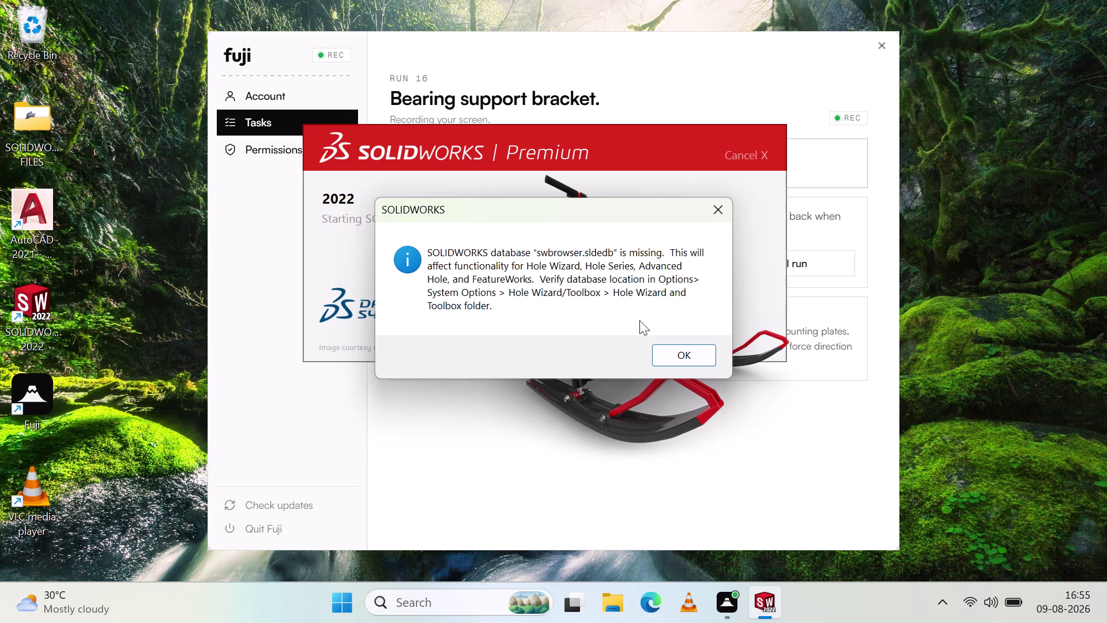
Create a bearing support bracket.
Dismiss the missing database warning and try clearing all recent documents.
click(680, 351)
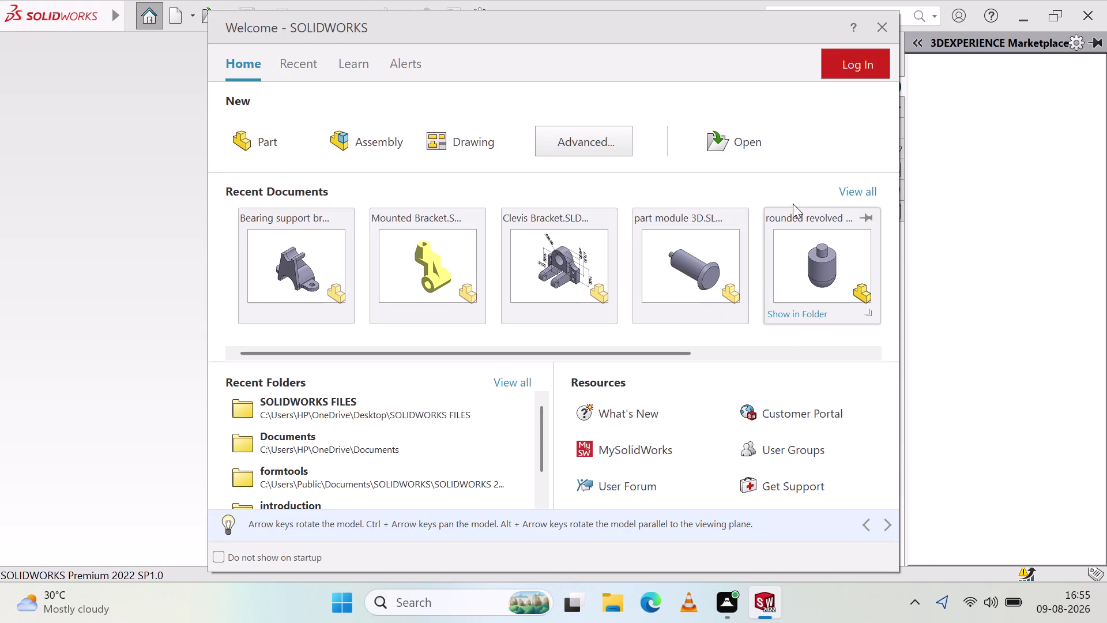
click(837, 191)
click(848, 188)
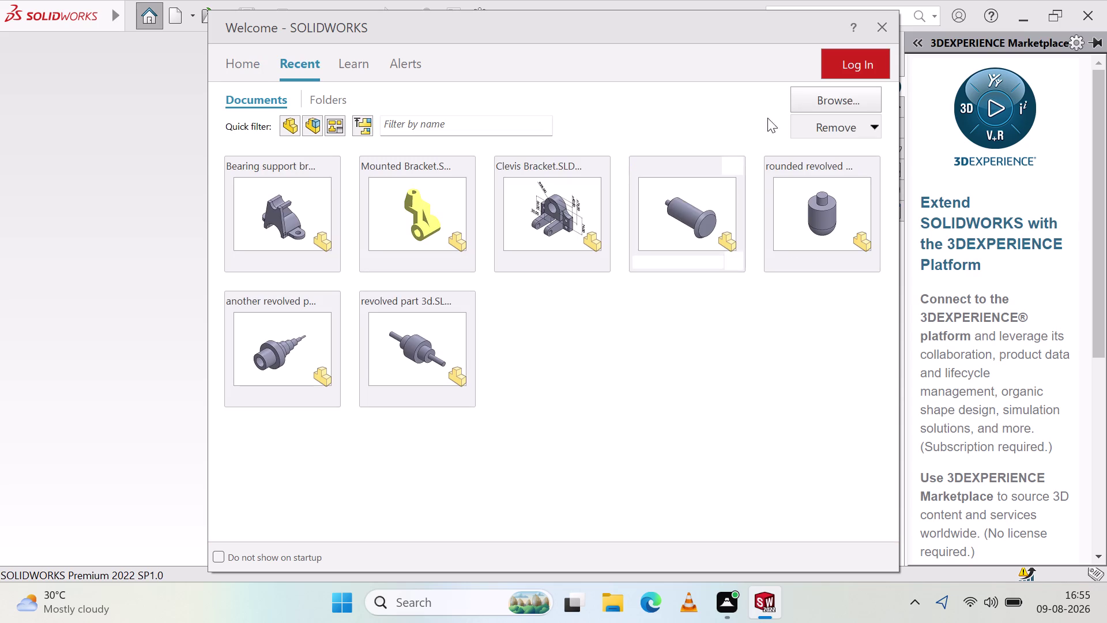
click(833, 127)
click(862, 170)
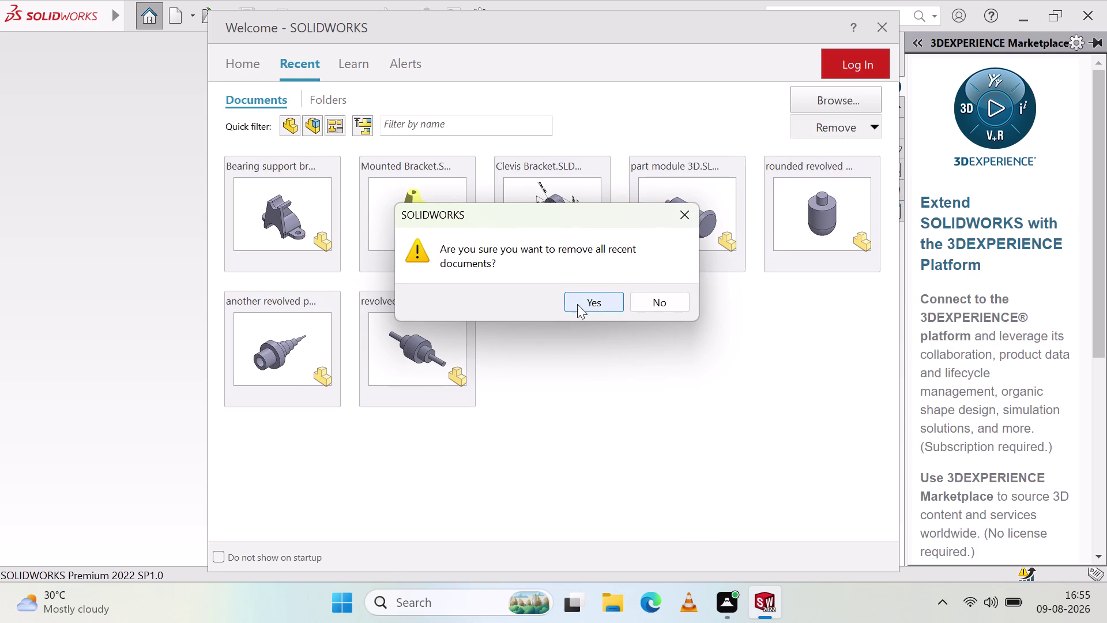
click(683, 216)
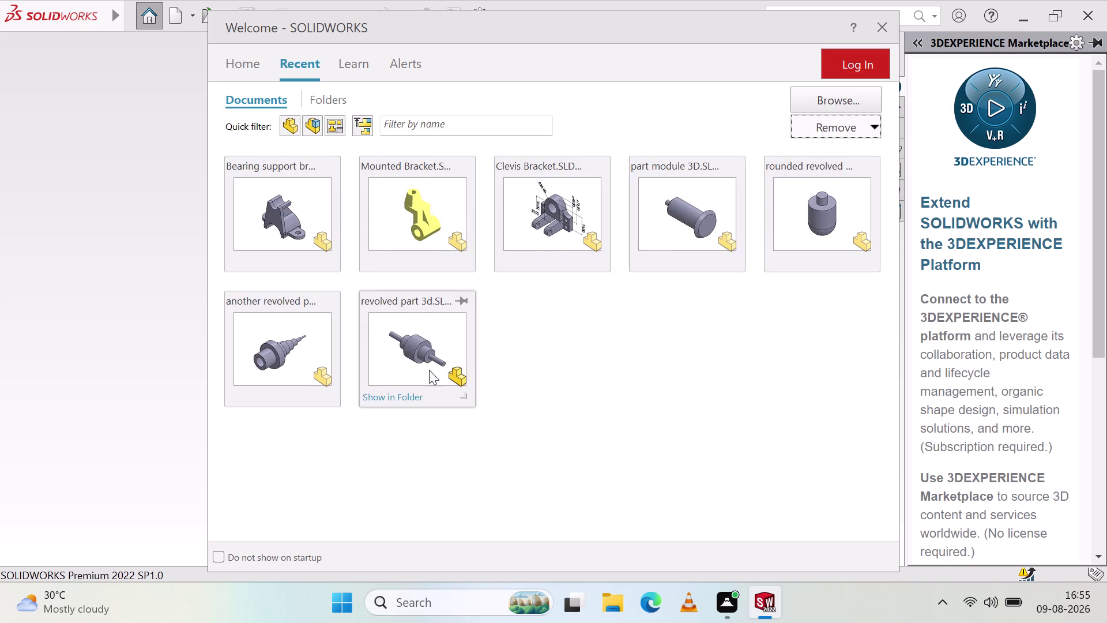
Remove 'Bearing support bracket' from recent documents and close the Welcome window.
right_click(285, 244)
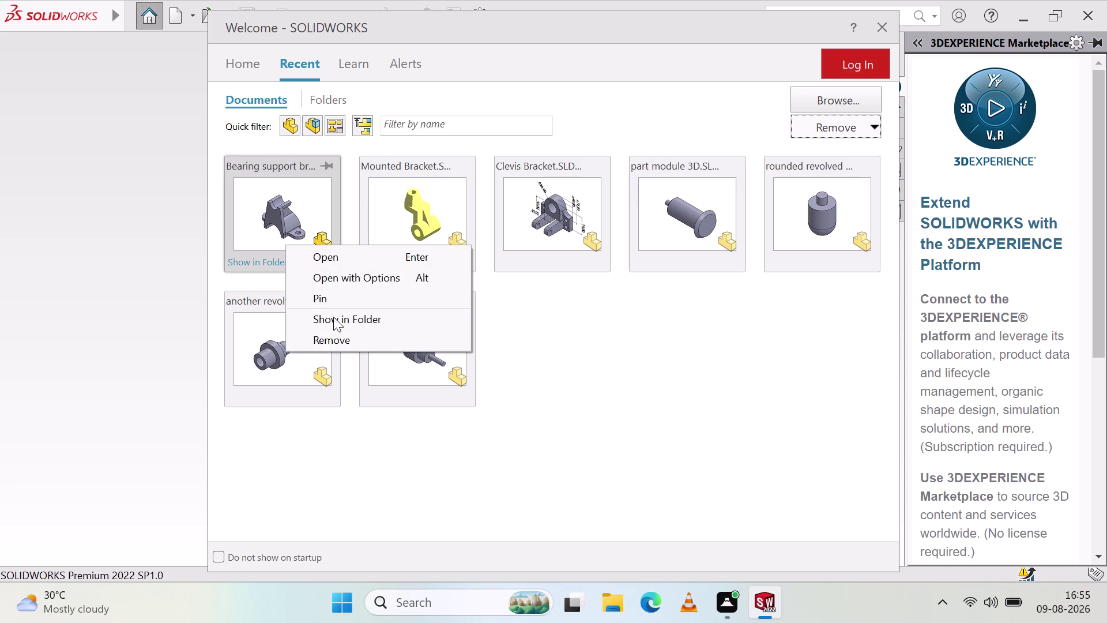
click(343, 336)
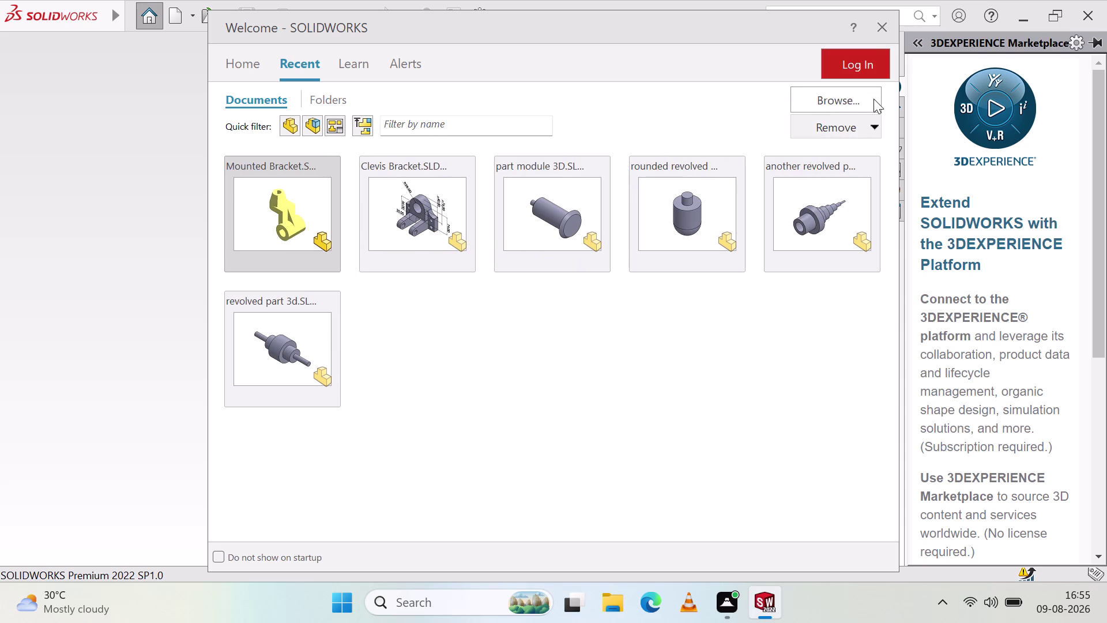
click(883, 24)
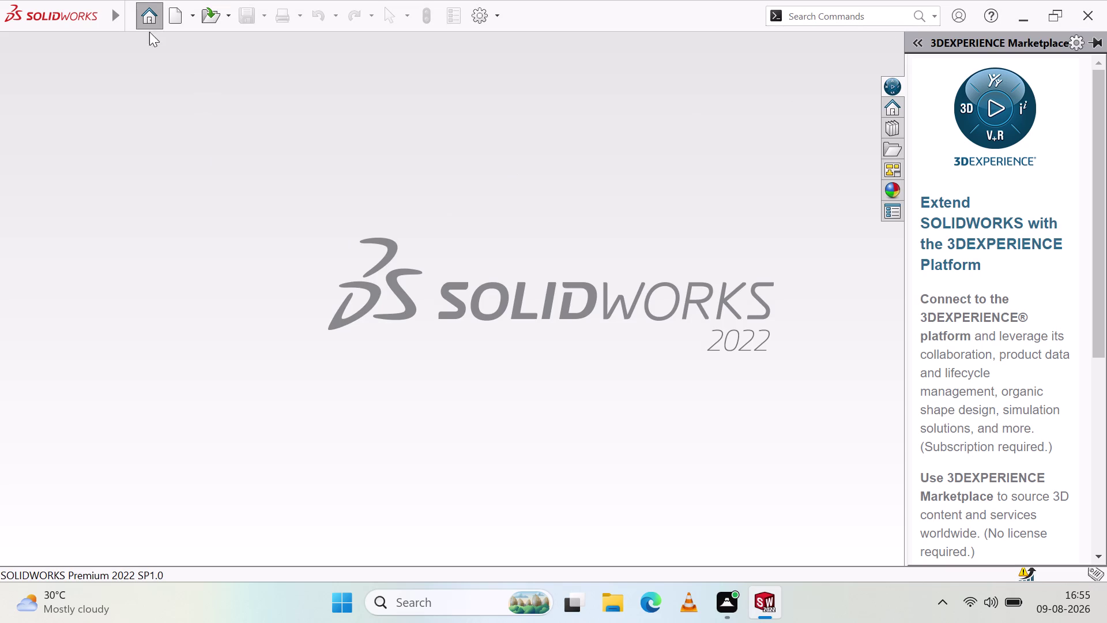
Create a new part document and view it from the front.
click(153, 22)
click(257, 151)
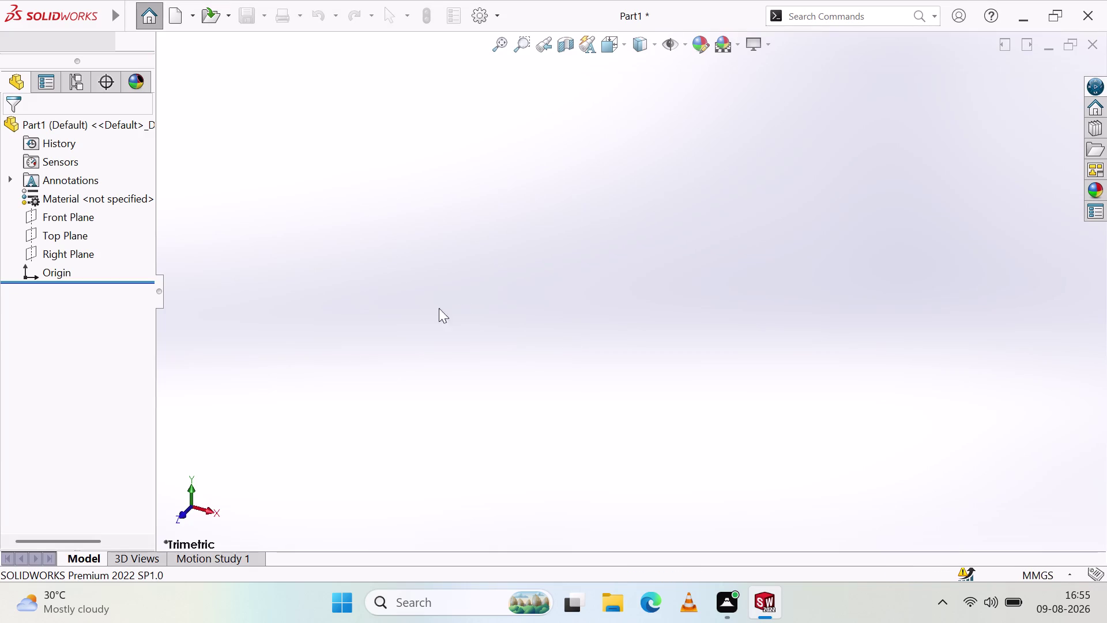
click(349, 346)
click(209, 509)
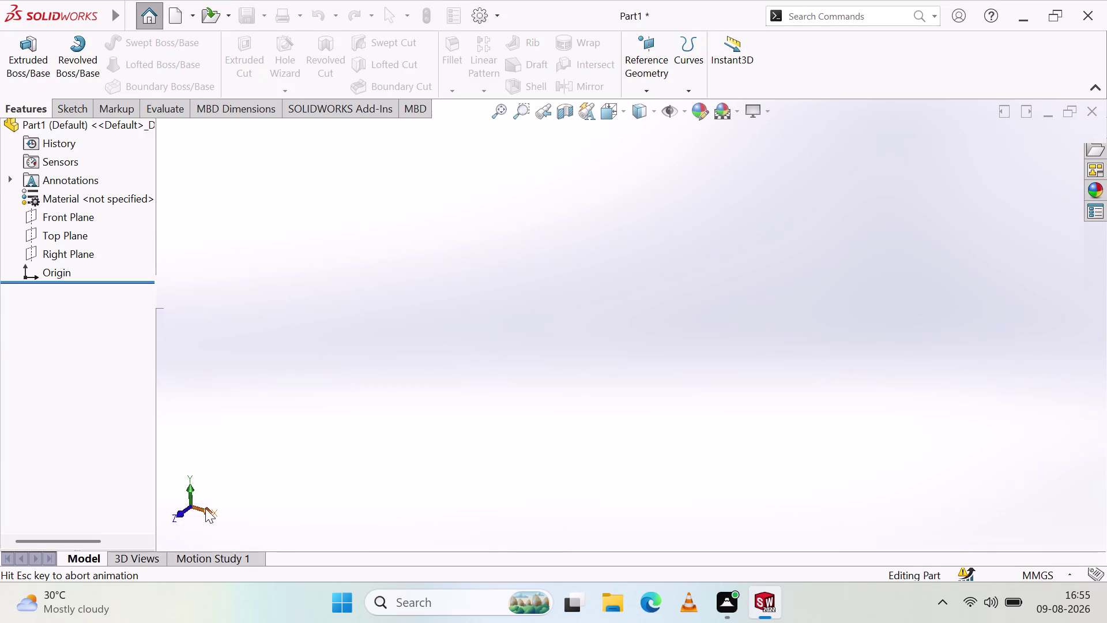
click(177, 507)
double_click(525, 306)
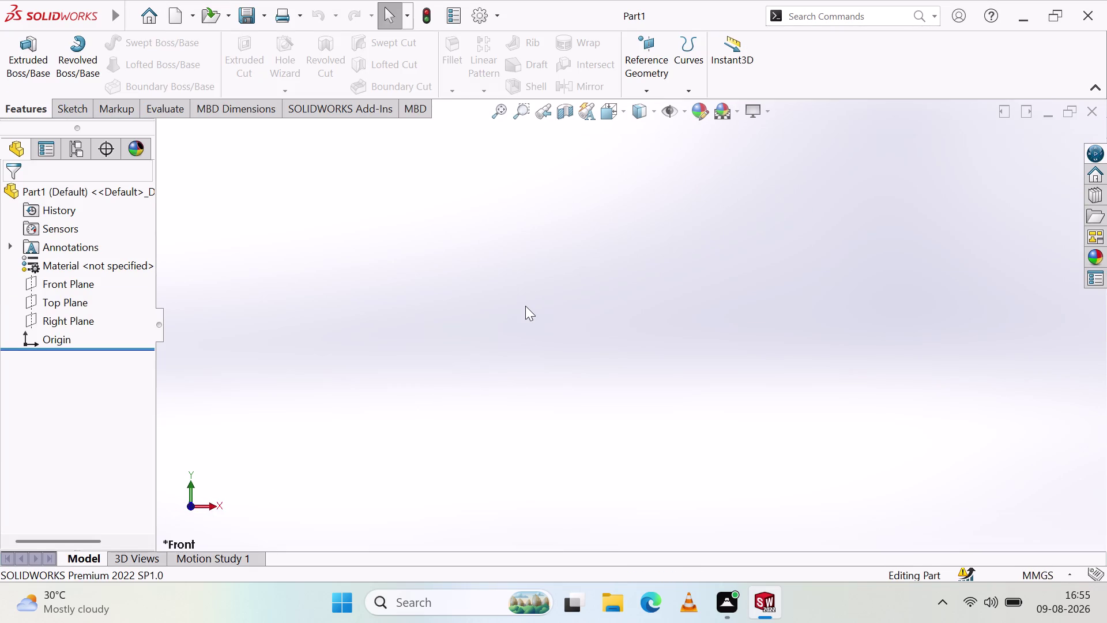
Start a sketch on the Front Plane.
click(54, 102)
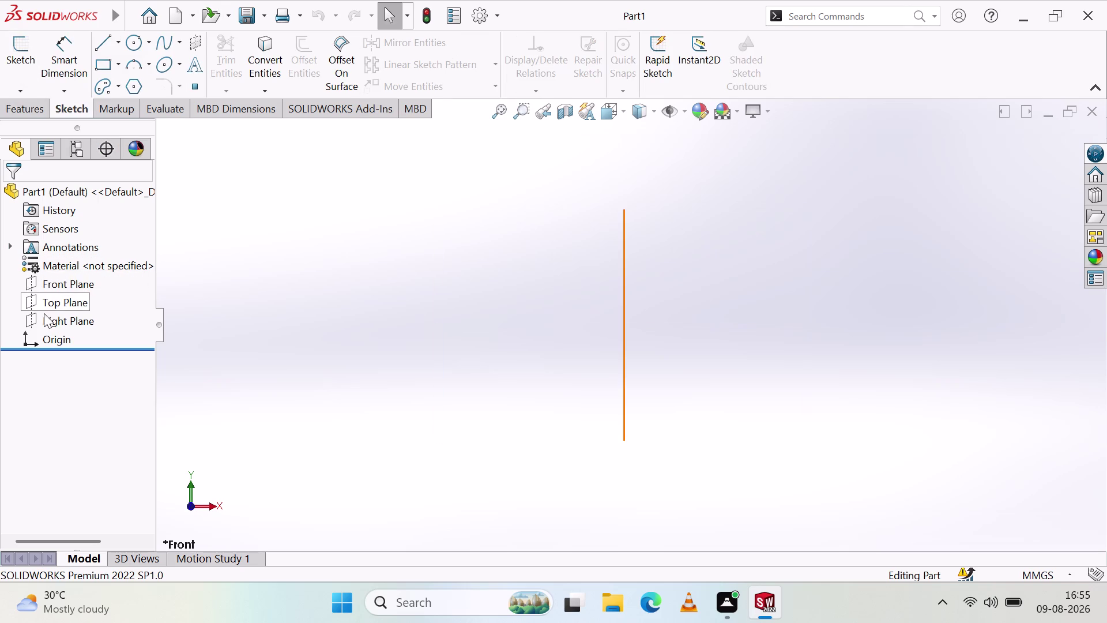
click(56, 285)
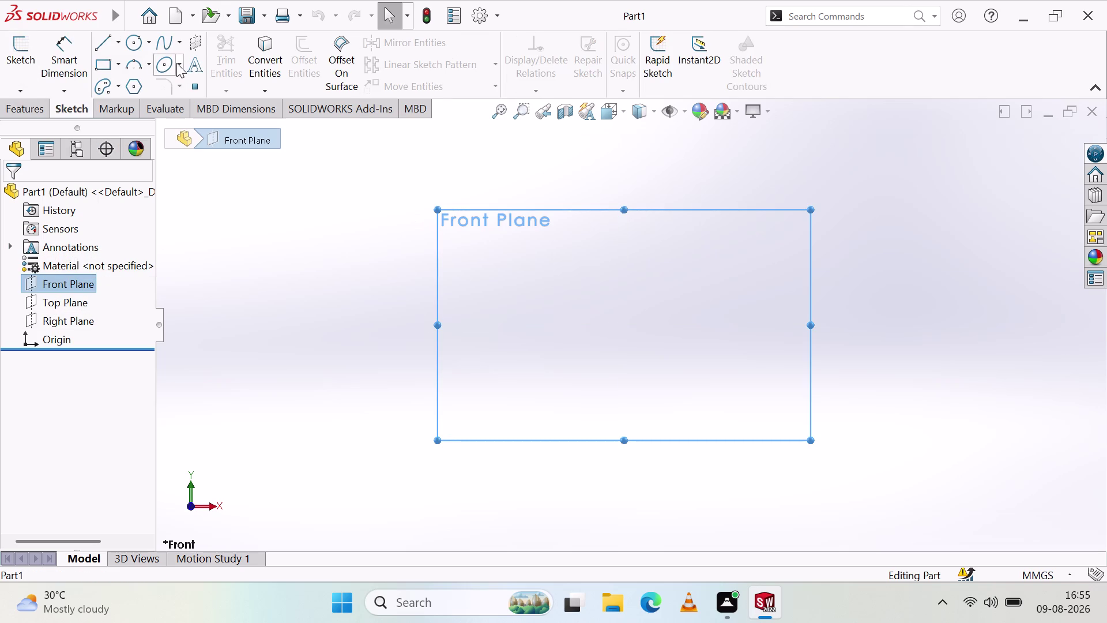
click(10, 63)
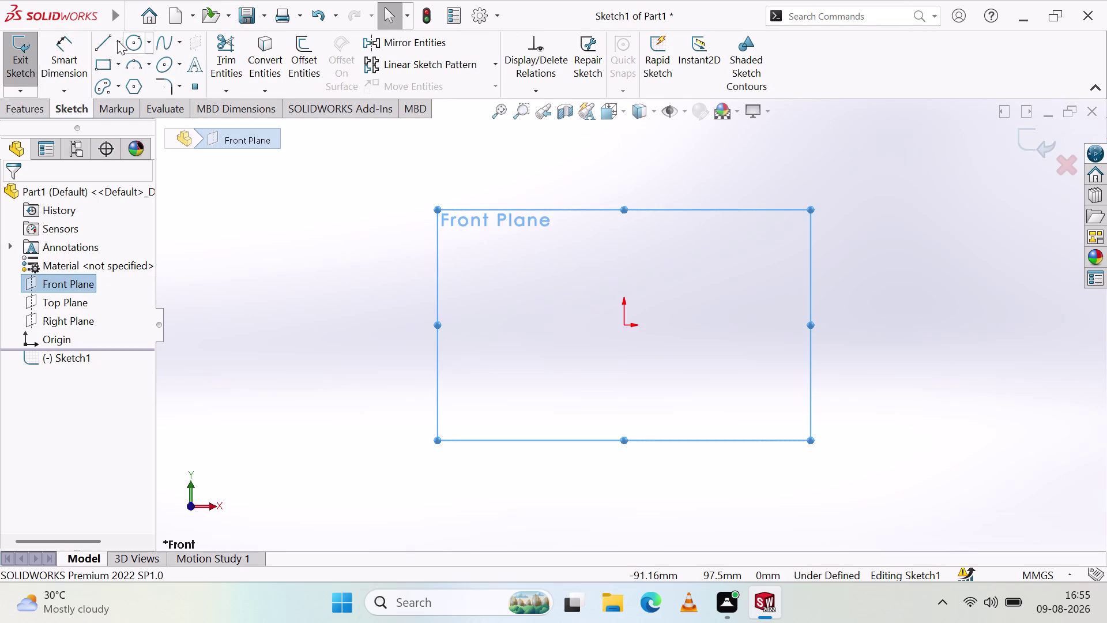
Draw a vertical centerline through the origin.
click(115, 43)
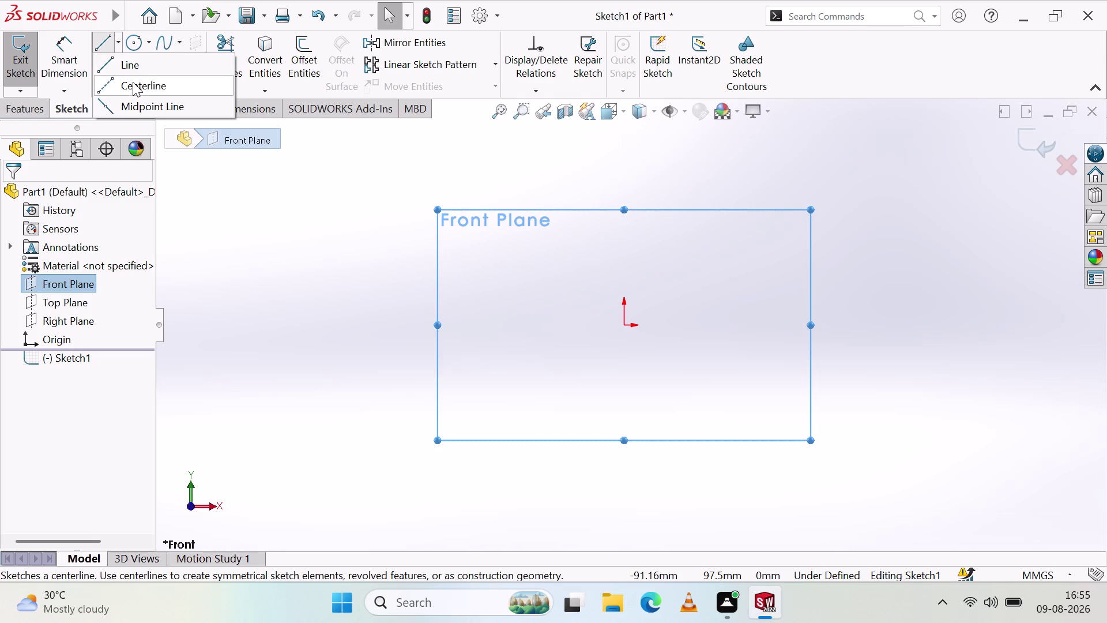
click(142, 82)
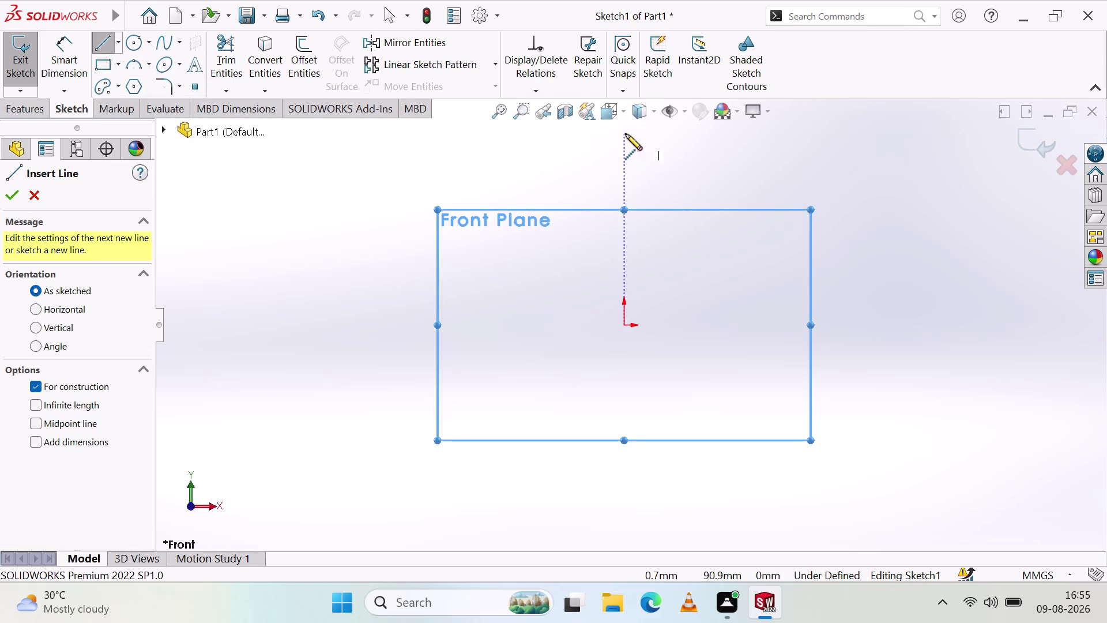
click(623, 131)
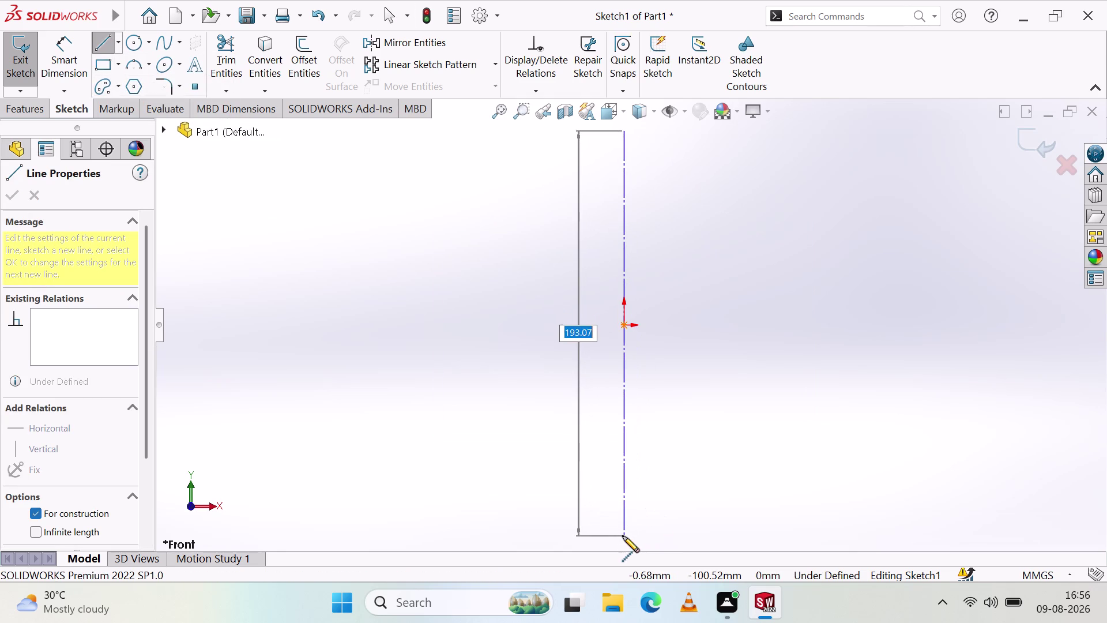
click(622, 536)
key(Escape)
click(472, 352)
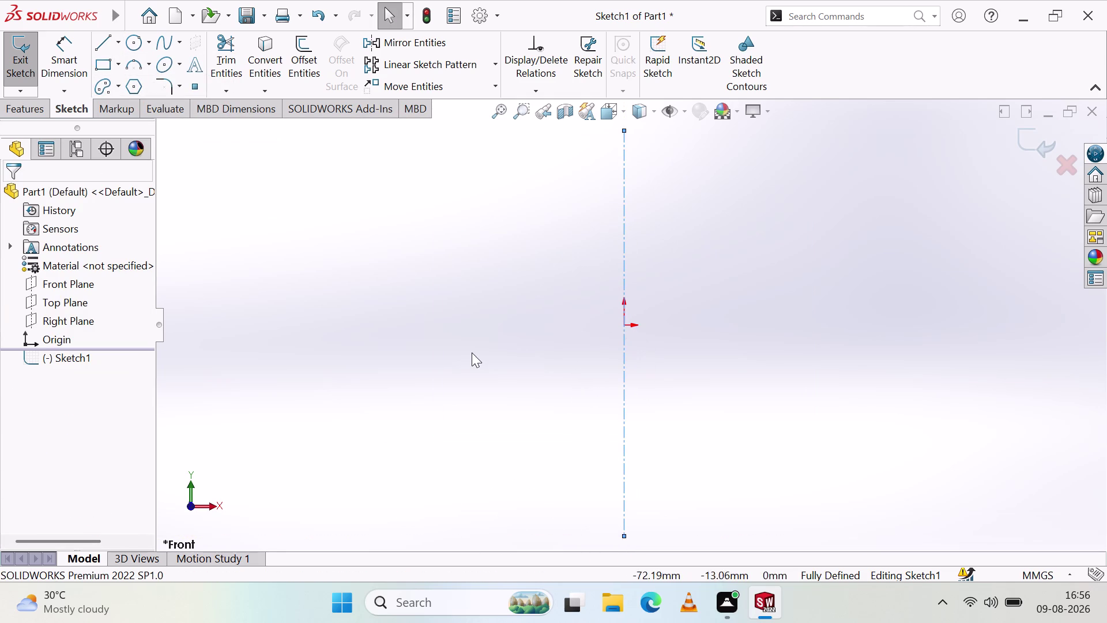
Draw a horizontal centerline through the origin.
click(117, 48)
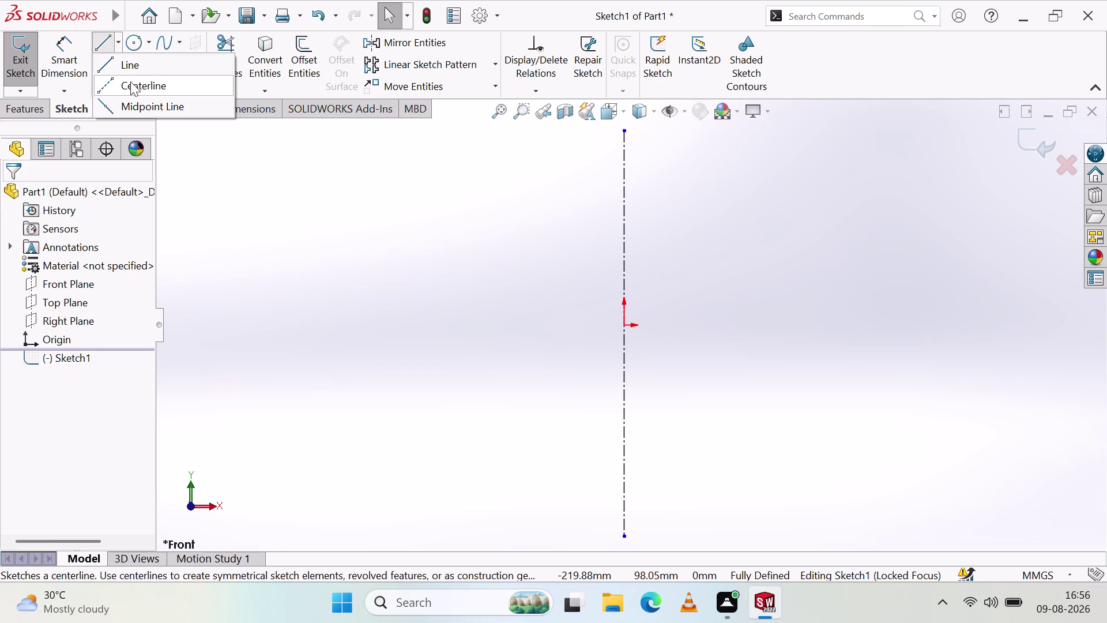
click(130, 81)
click(1035, 323)
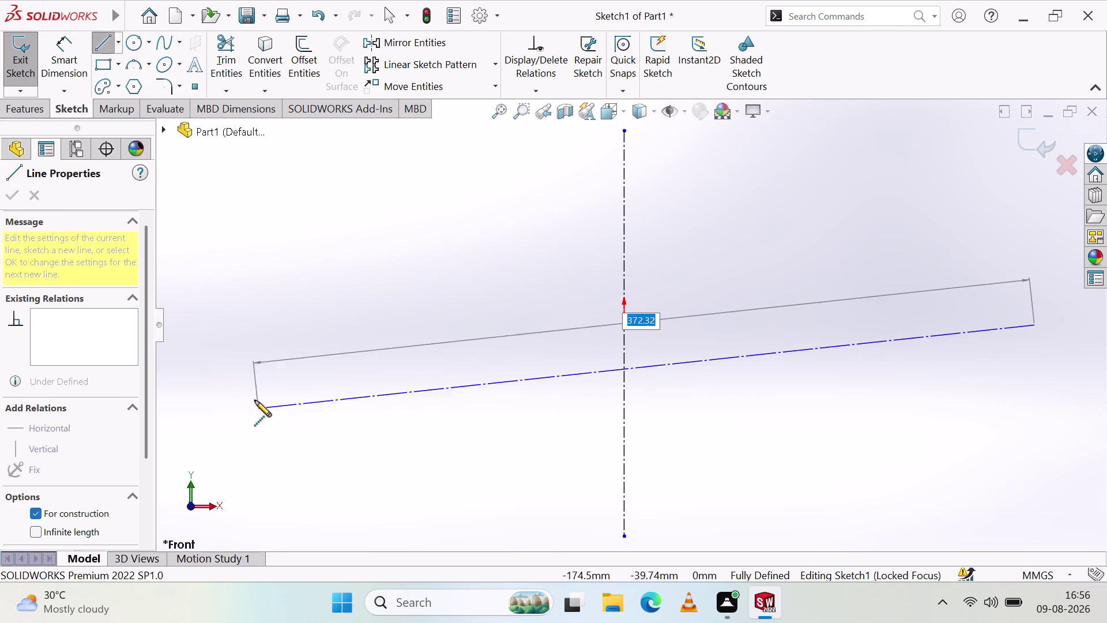
click(254, 322)
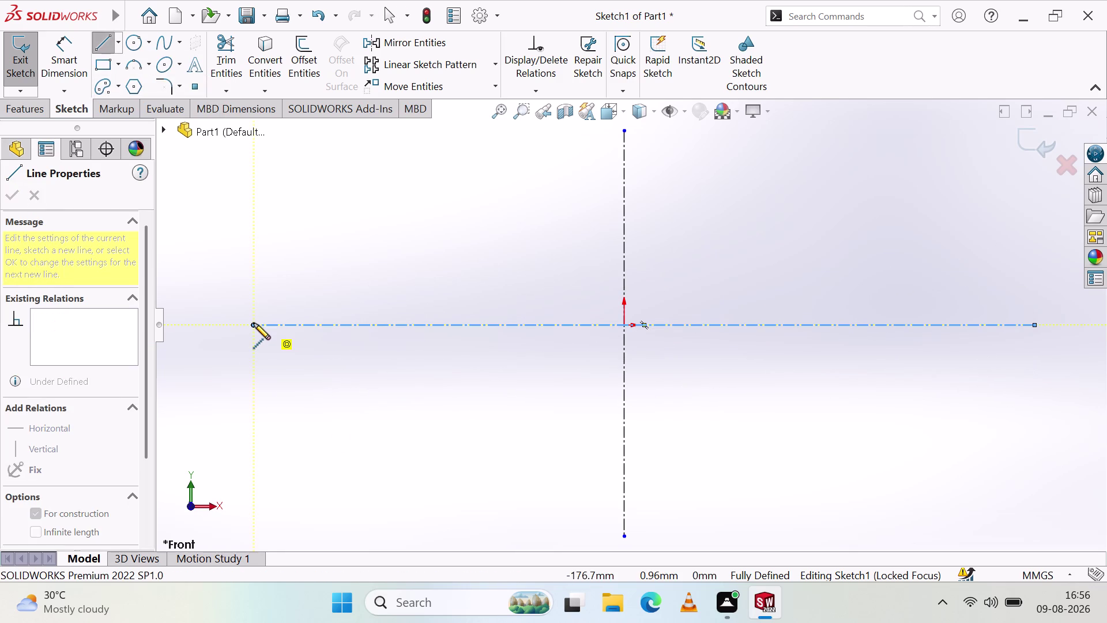
key(Escape)
key(Escape)
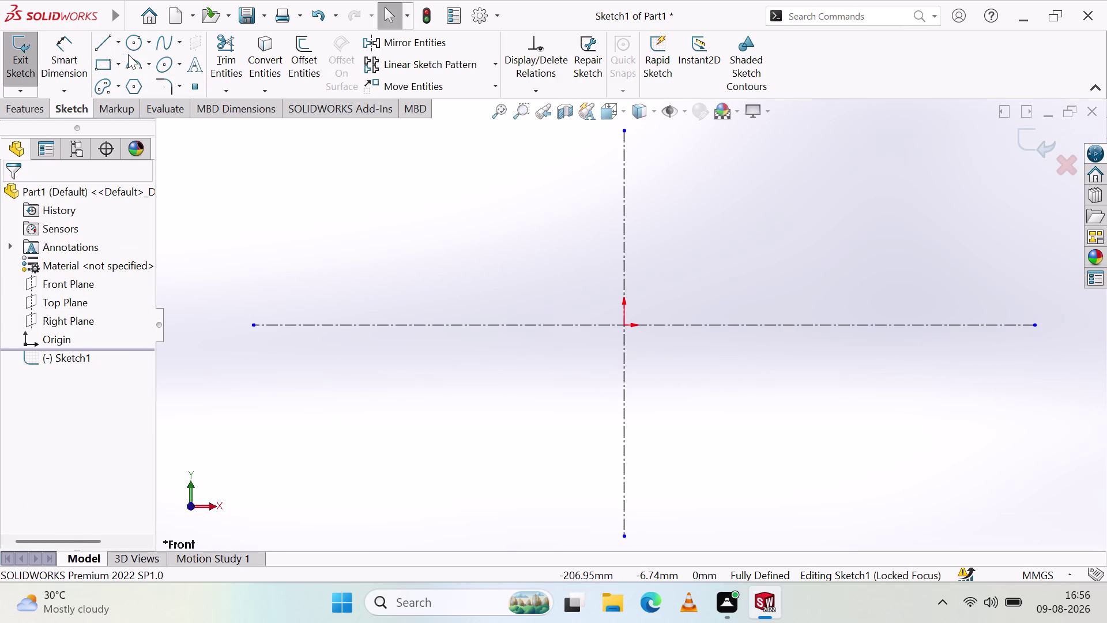
Draw a centerpoint half-circle arc centred on the origin, ending on the horizontal centerline.
click(135, 68)
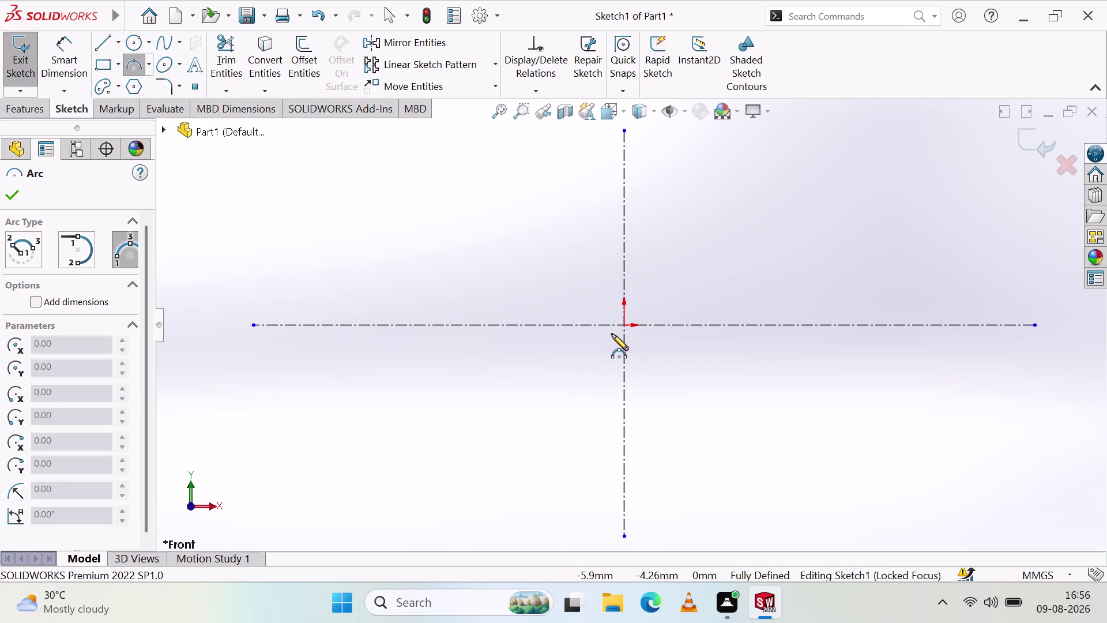
click(147, 65)
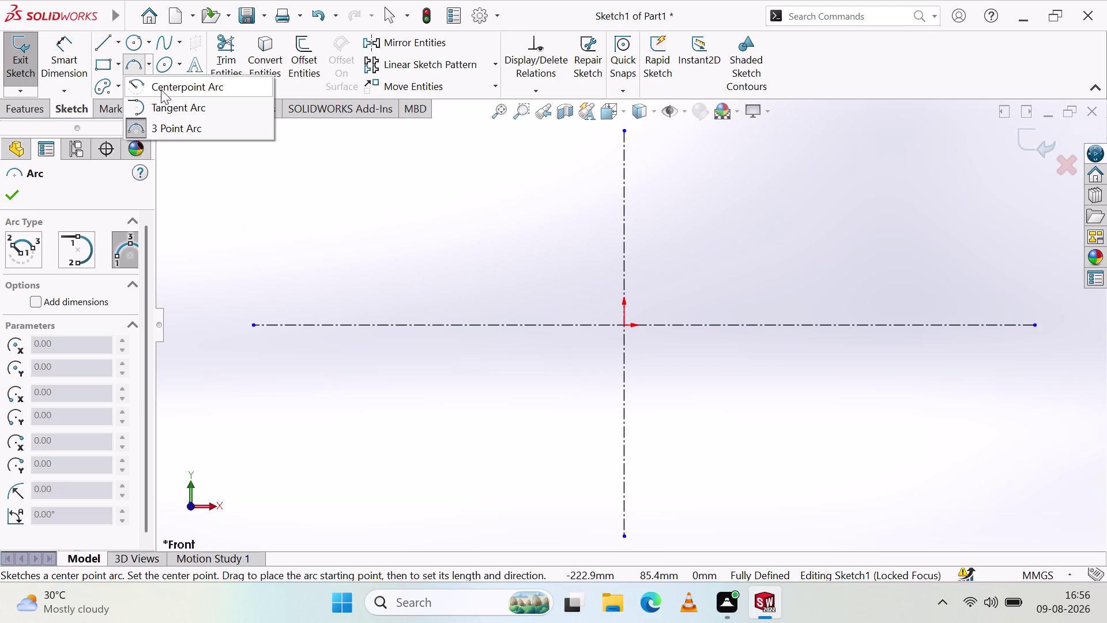
click(161, 90)
click(625, 326)
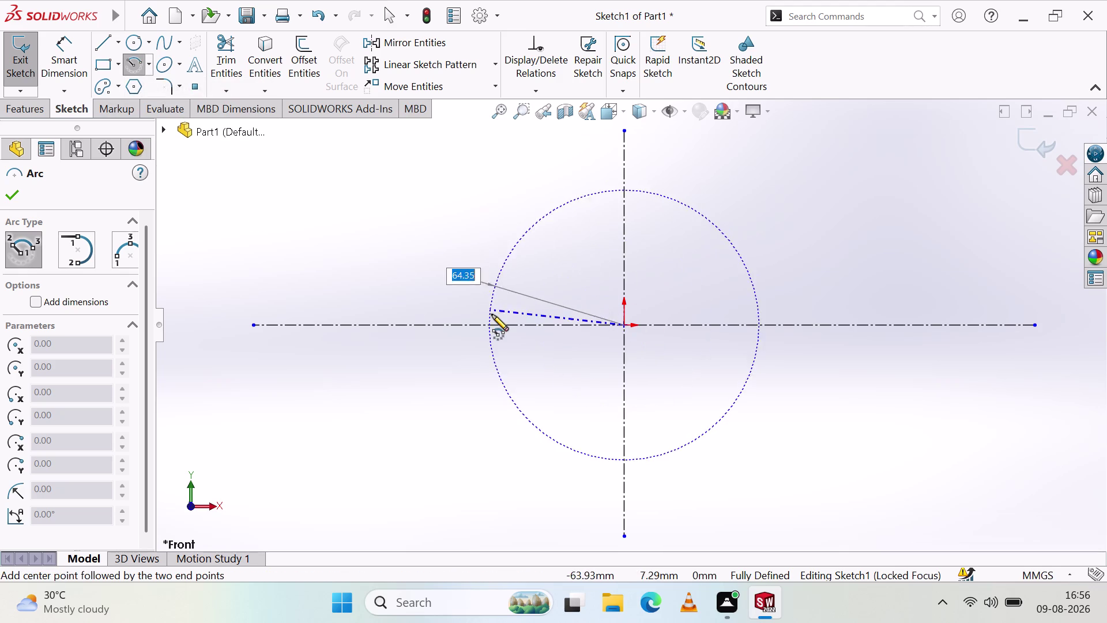
click(506, 323)
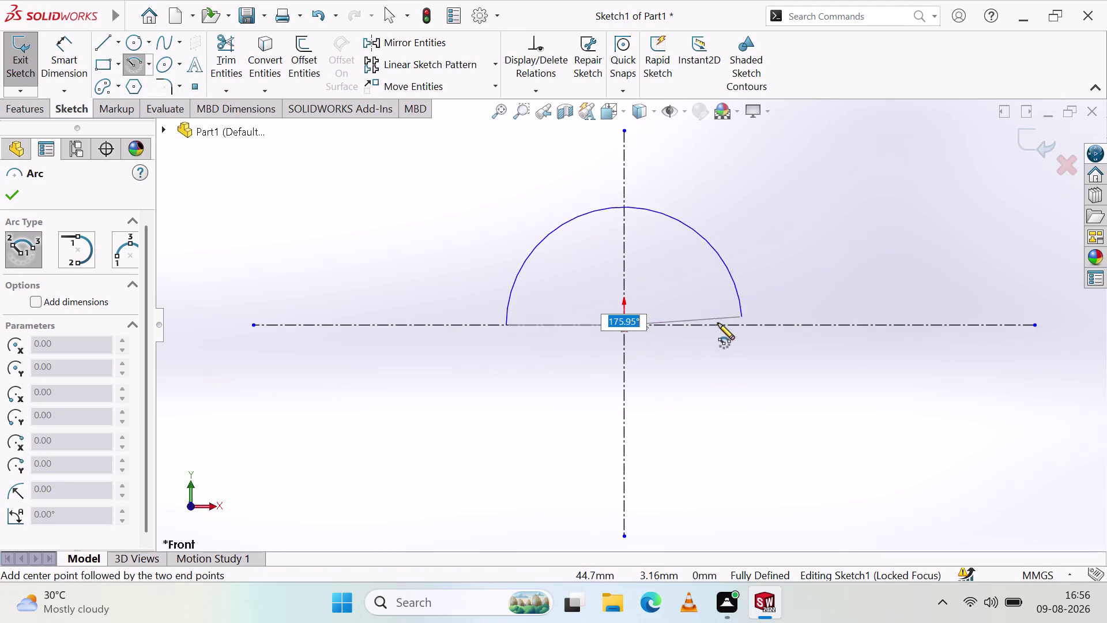
click(742, 326)
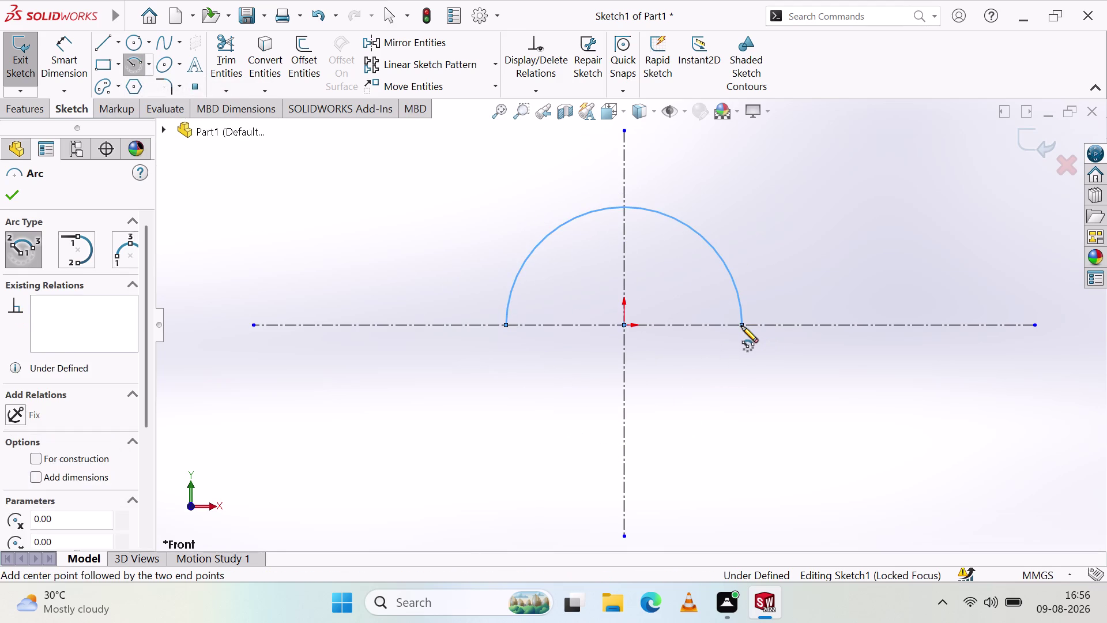
key(Escape)
key(Escape)
key(Escape)
key(Escape)
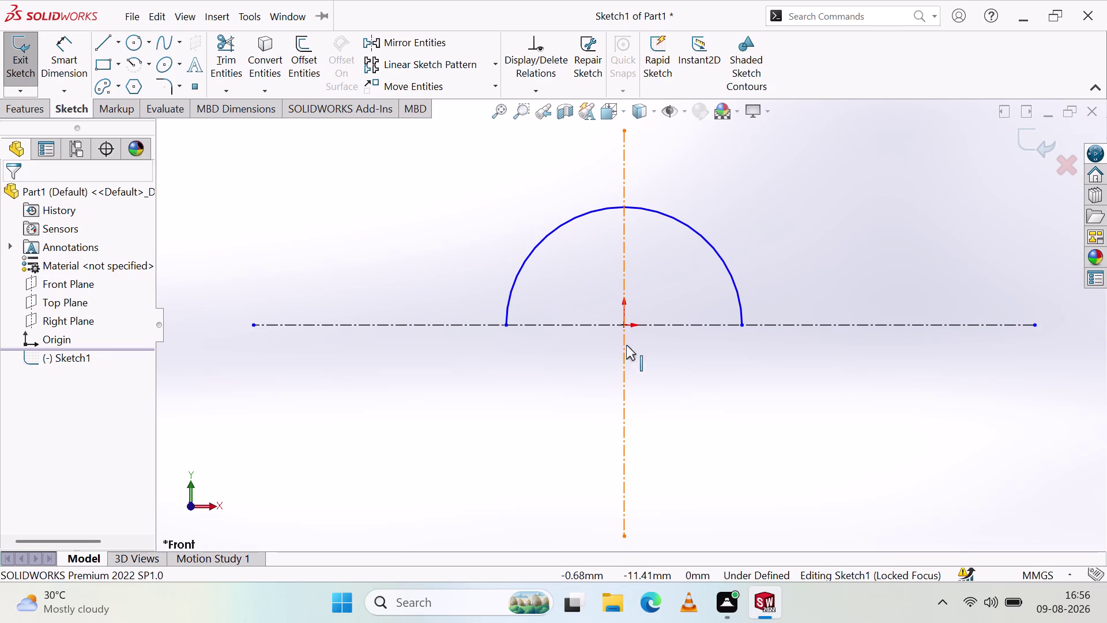
click(88, 60)
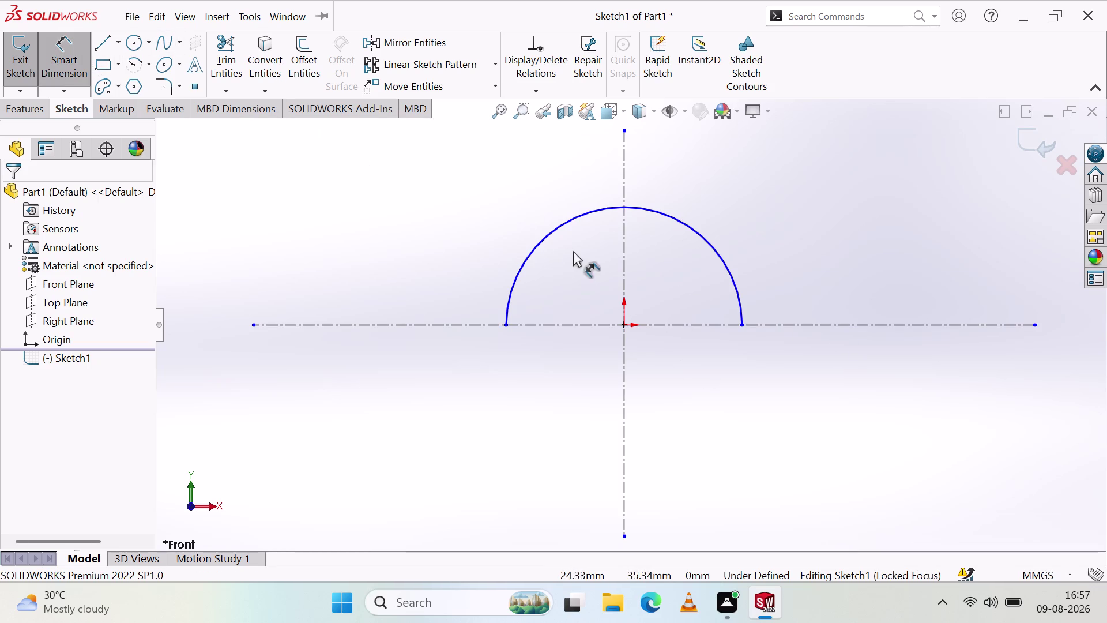
Give the arch arc a 40 mm radius dimension, fully defining the sketch.
click(555, 230)
click(378, 220)
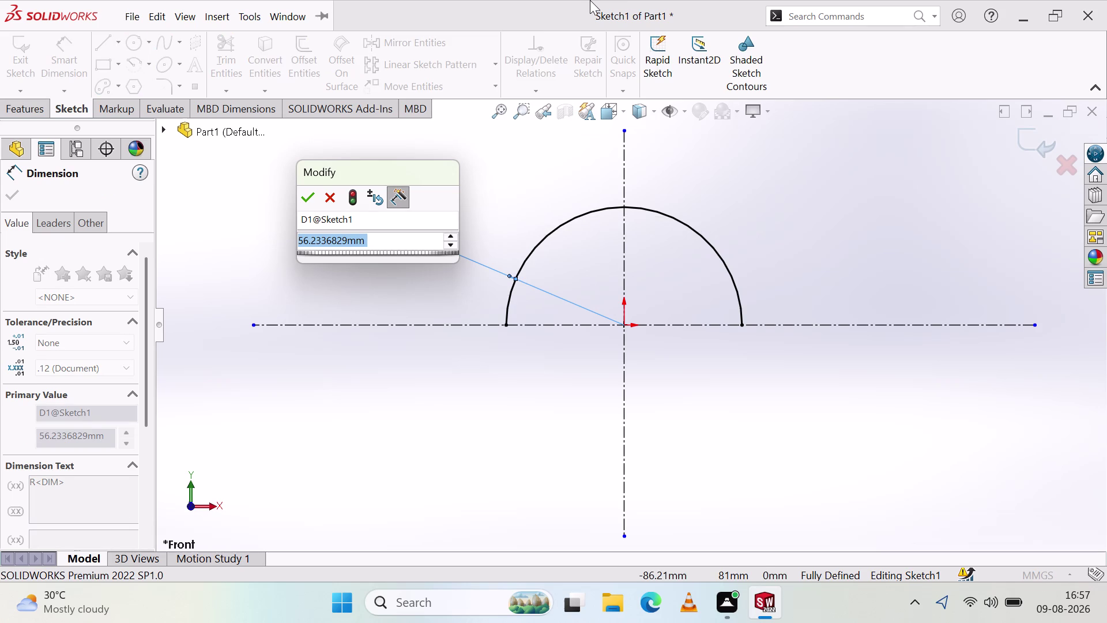
text(40)
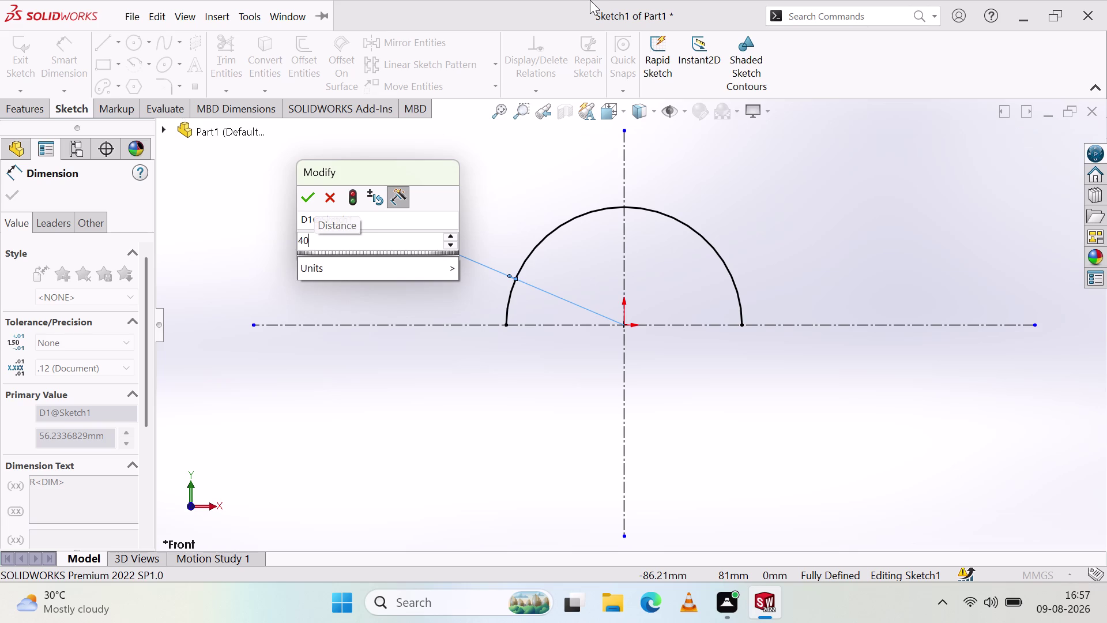
click(299, 199)
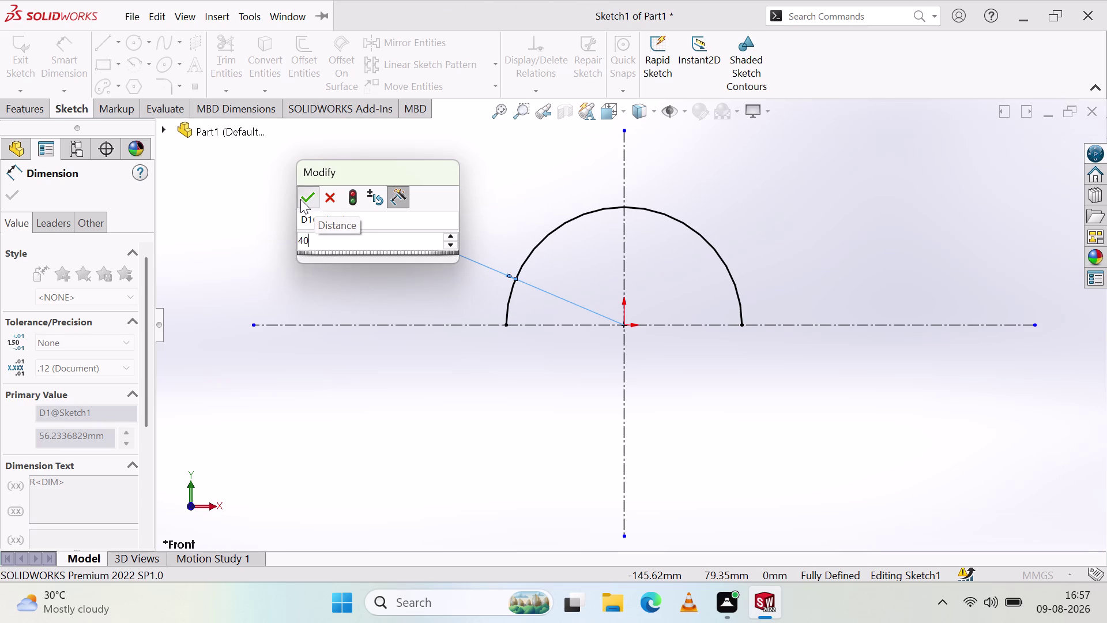
click(366, 263)
scroll(up, 3)
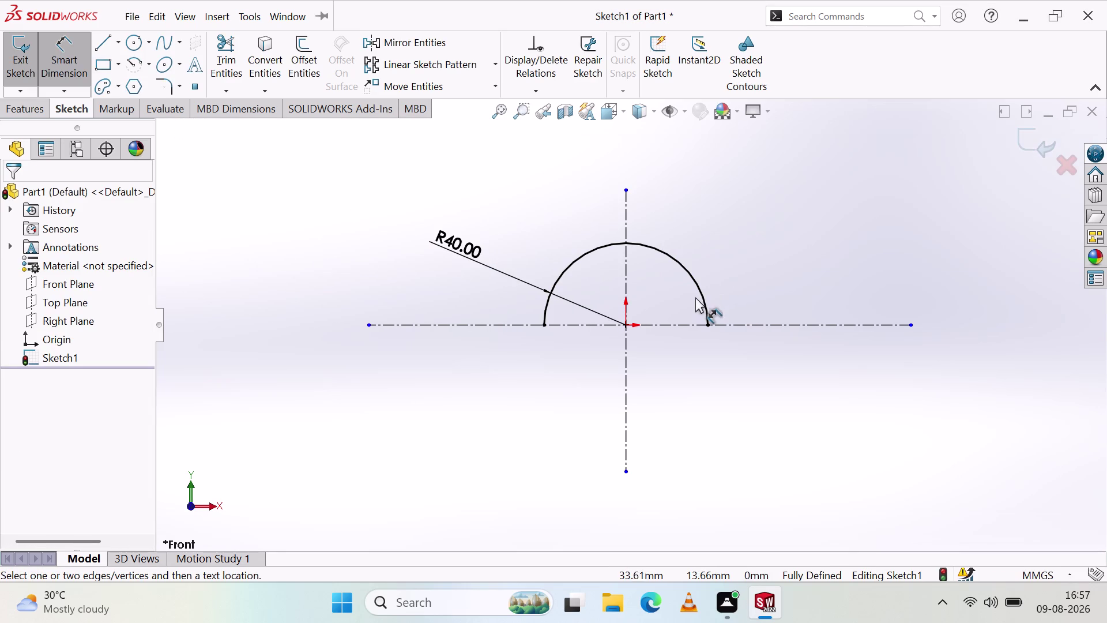
Exit Sketch1 and start an Extruded Boss/Base from the Features tools.
click(71, 54)
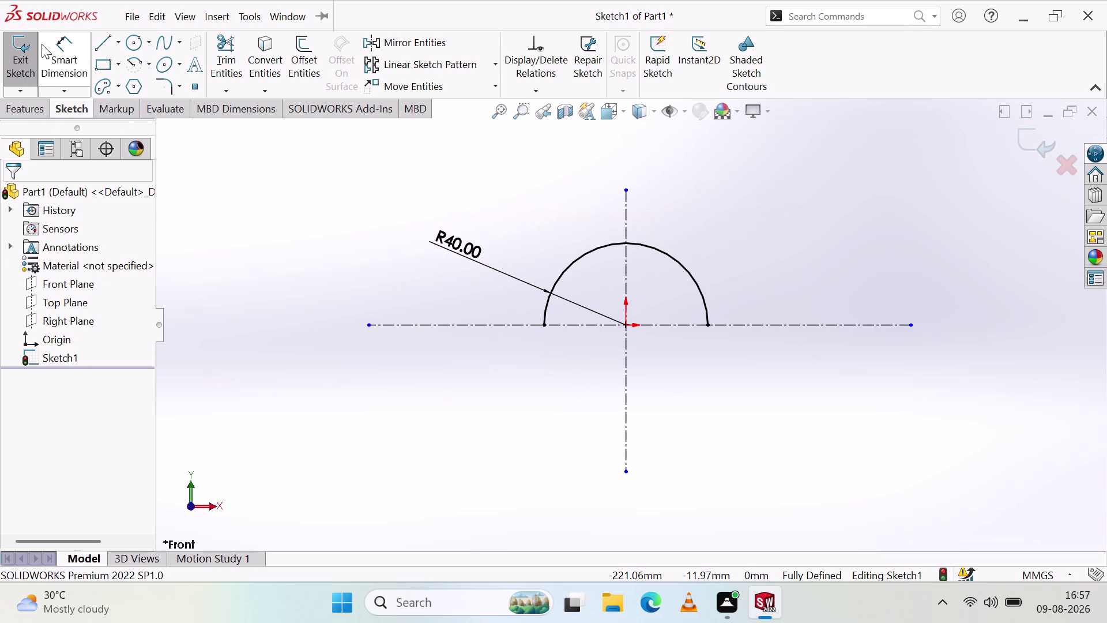
click(23, 58)
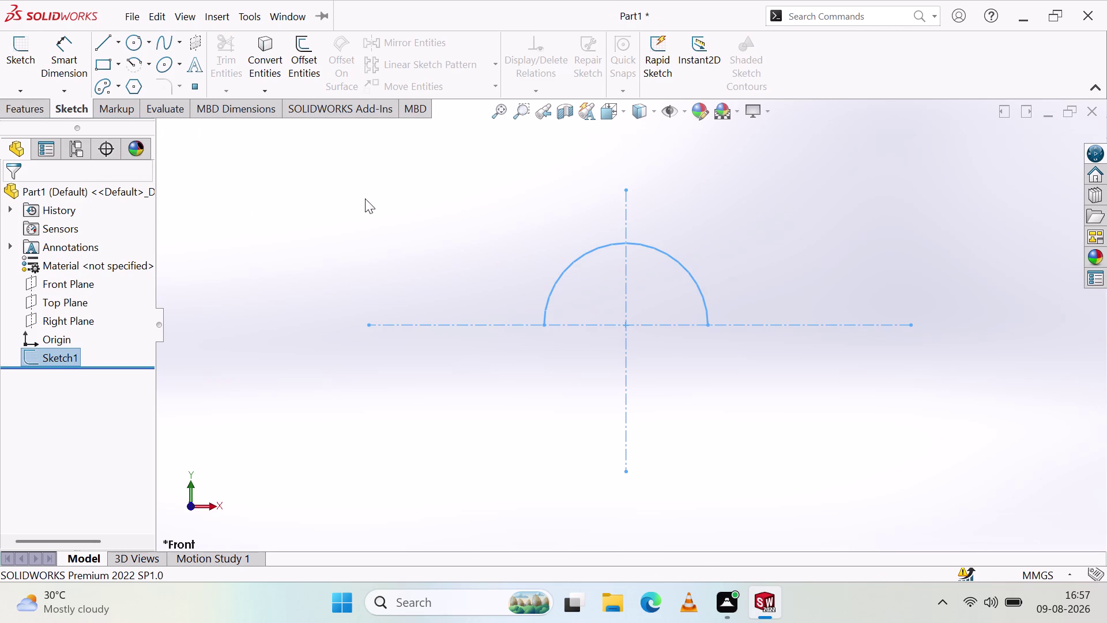
click(16, 58)
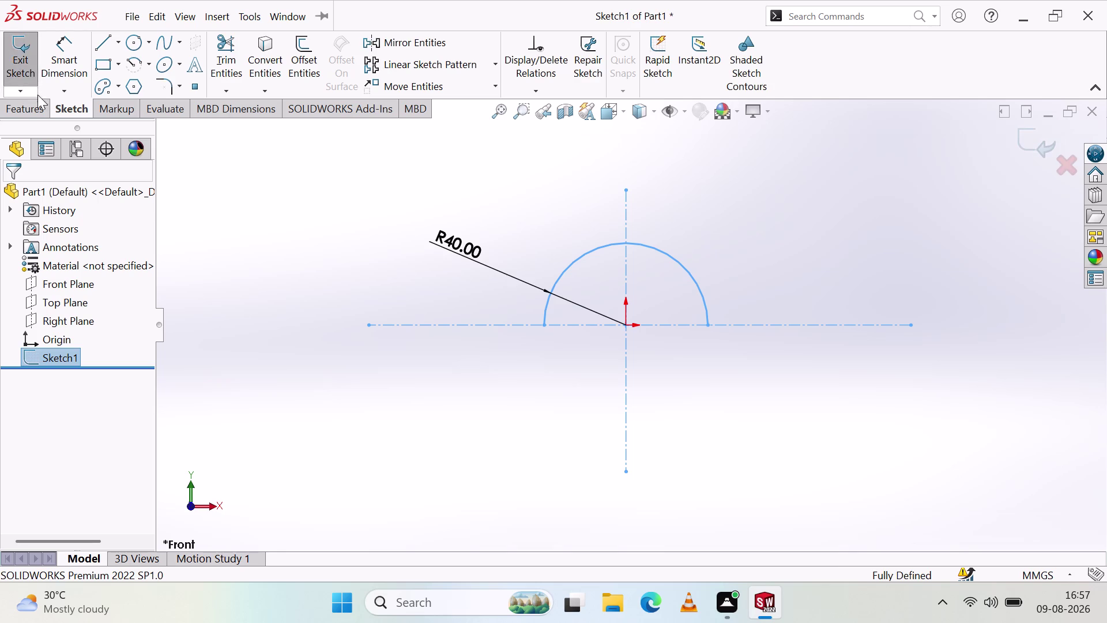
click(19, 49)
click(37, 108)
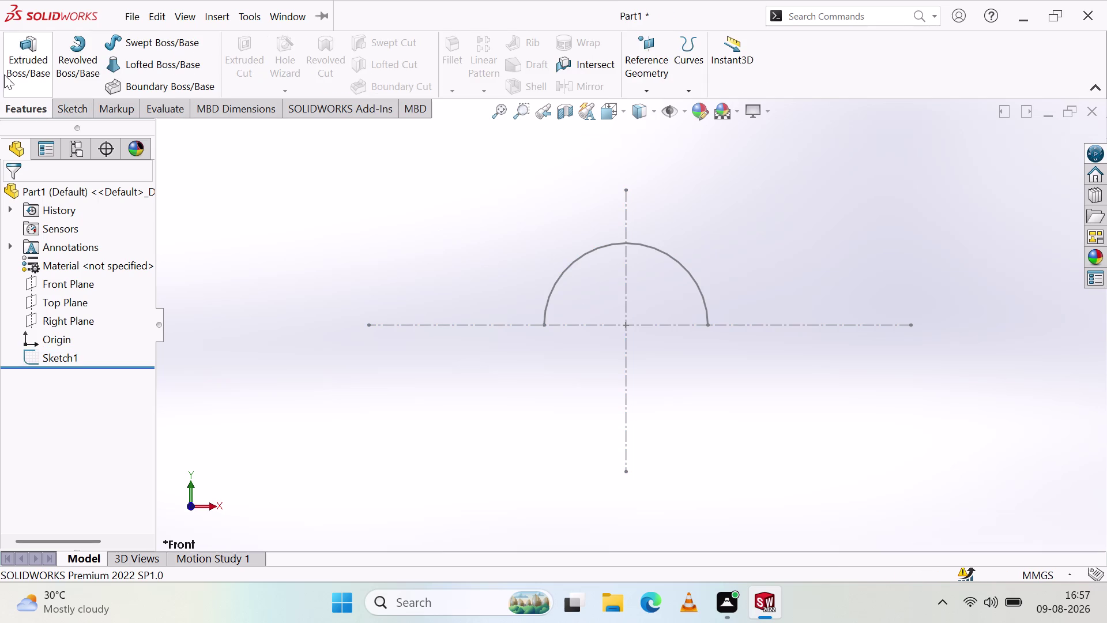
click(27, 65)
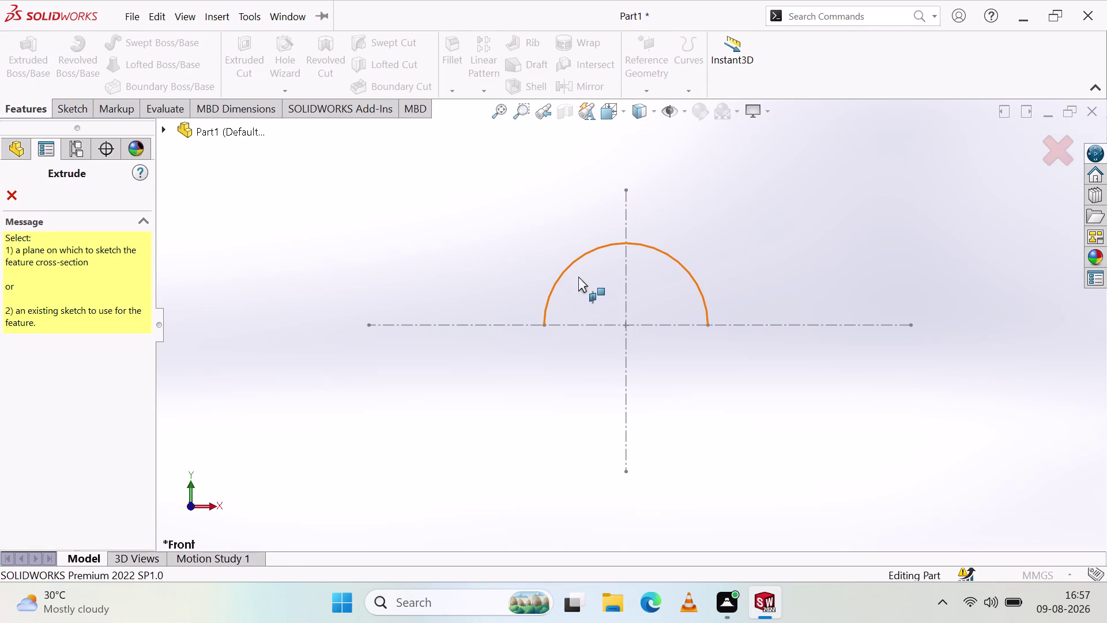
Extrude Sketch1 as a reversed thin feature, 60 mm deep and 10 mm thick.
click(571, 264)
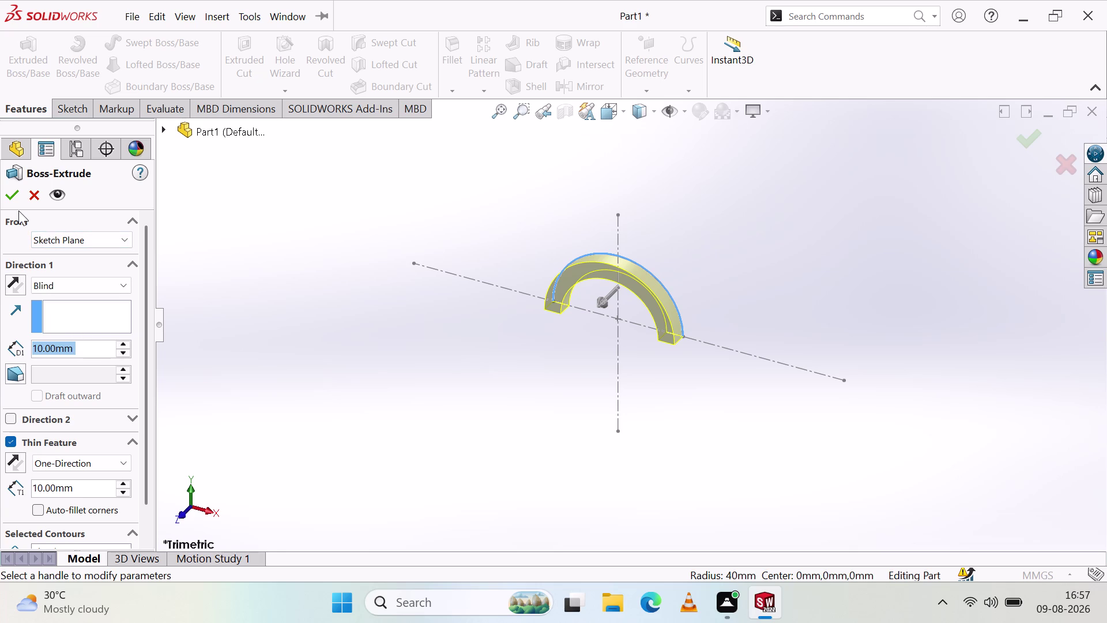
double_click(125, 341)
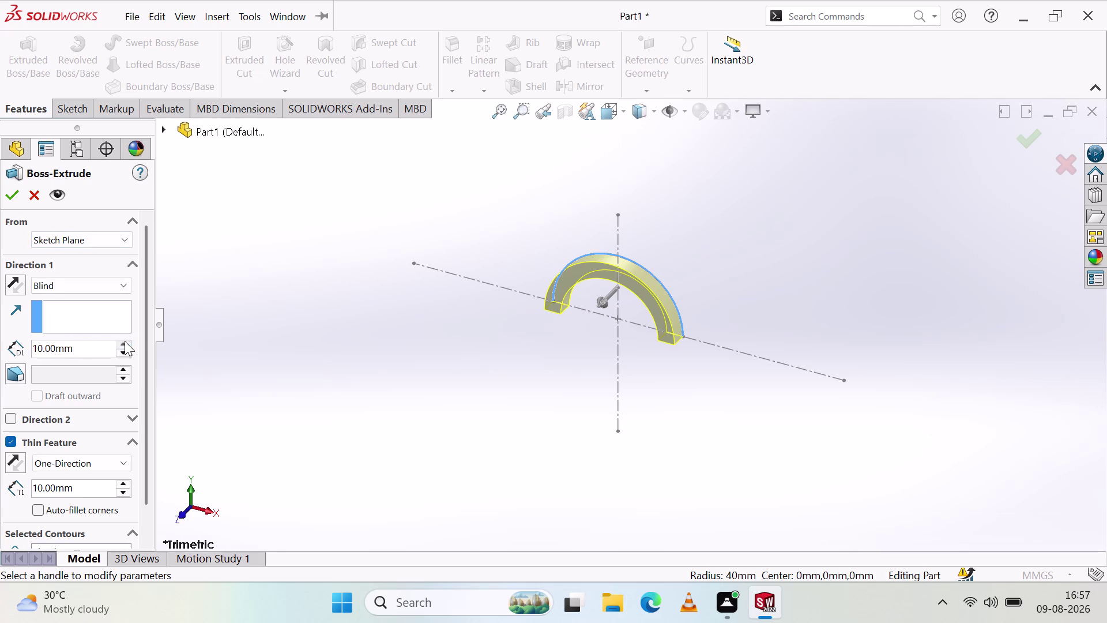
double_click(125, 342)
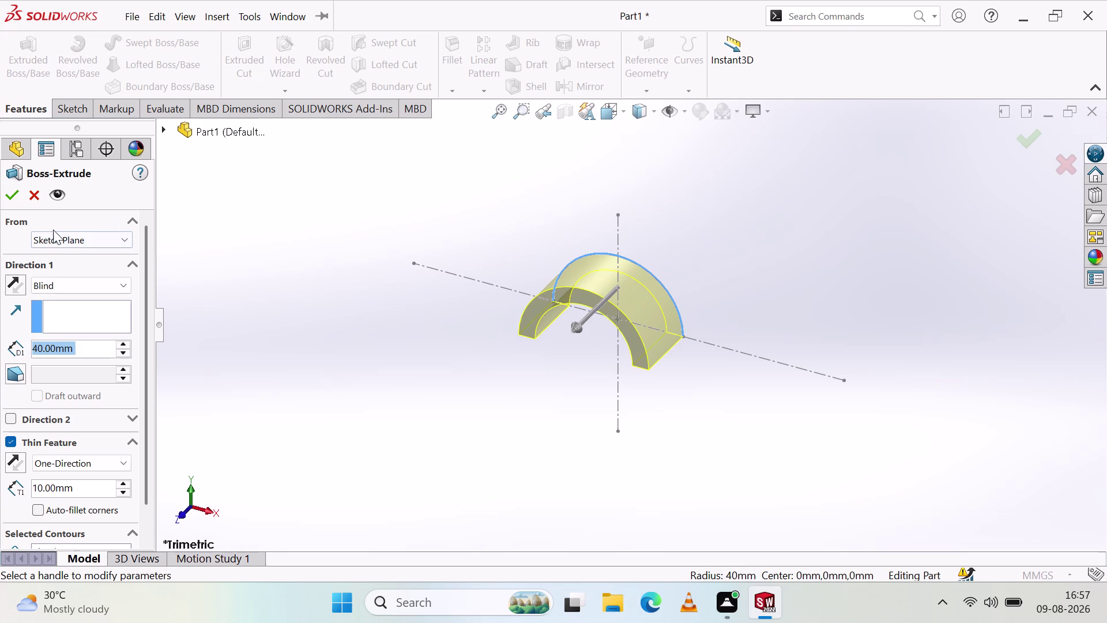
click(14, 281)
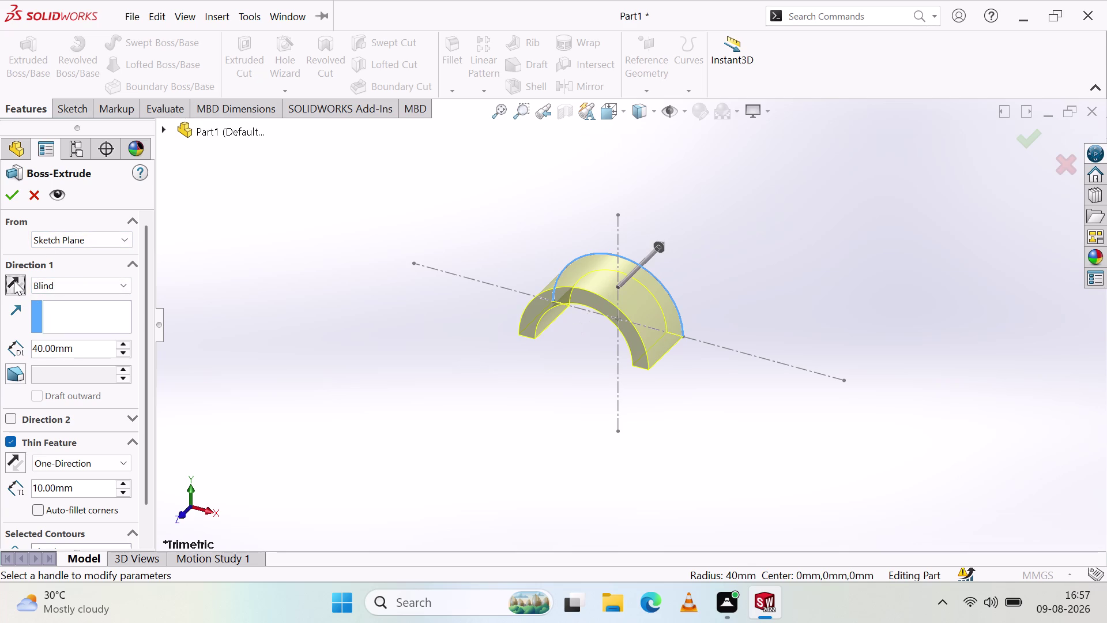
click(122, 345)
click(123, 343)
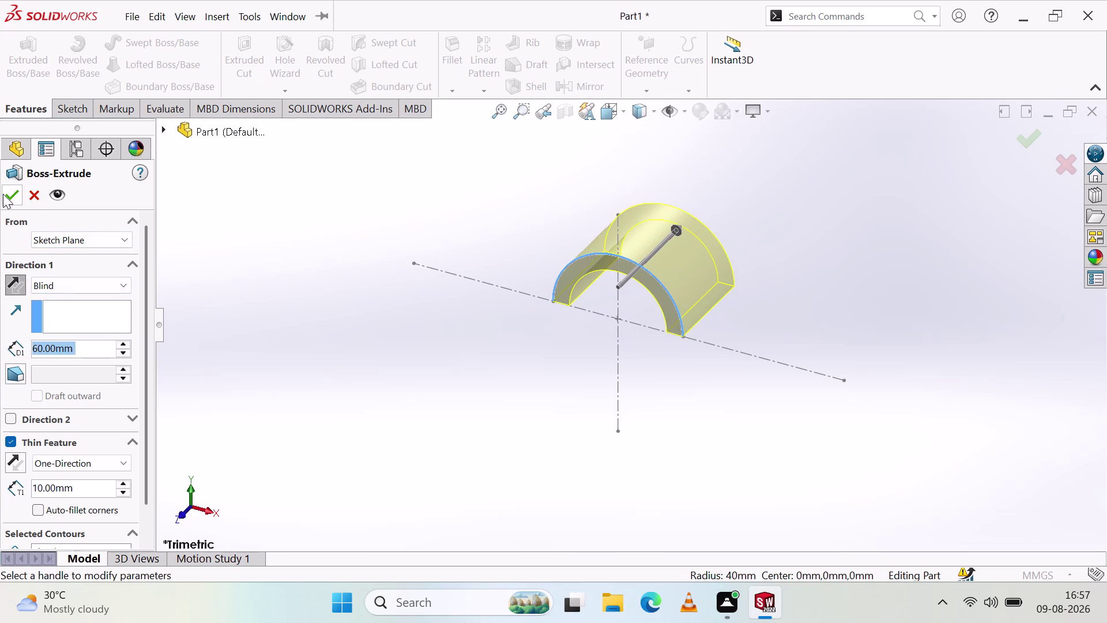
click(3, 194)
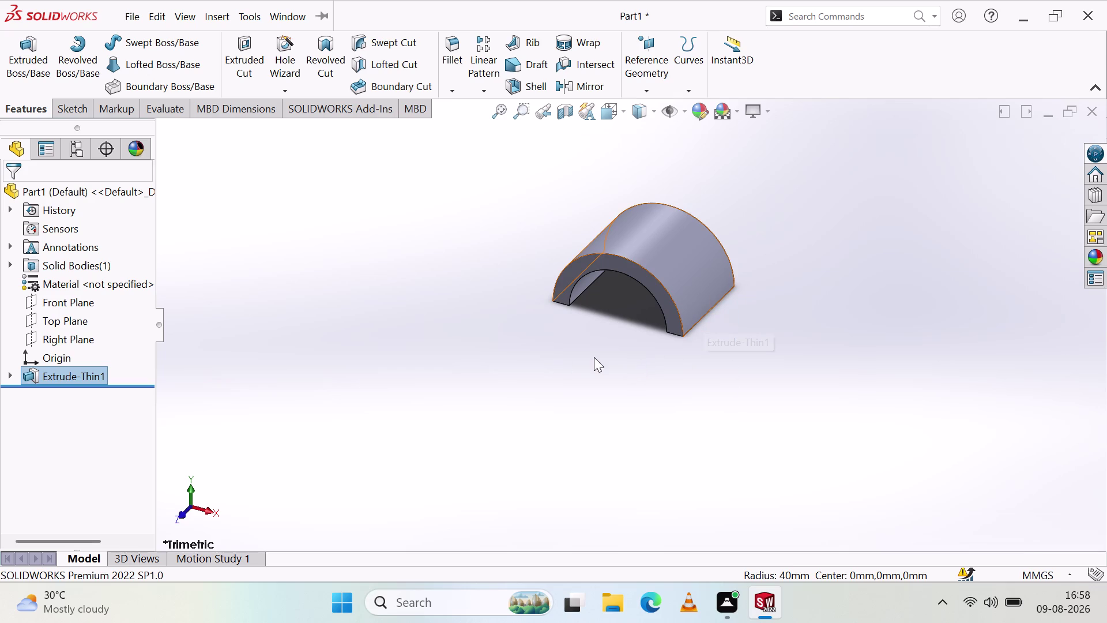
click(74, 375)
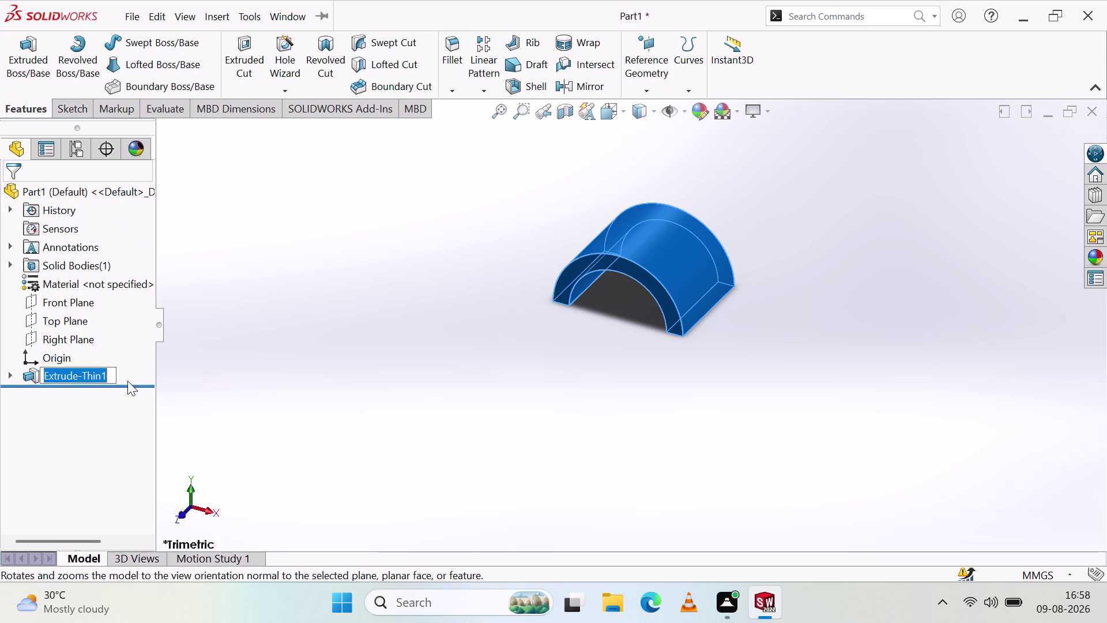
Edit Extrude-Thin1 and change its depth D1 to 50 mm.
key(Escape)
key(Escape)
click(103, 376)
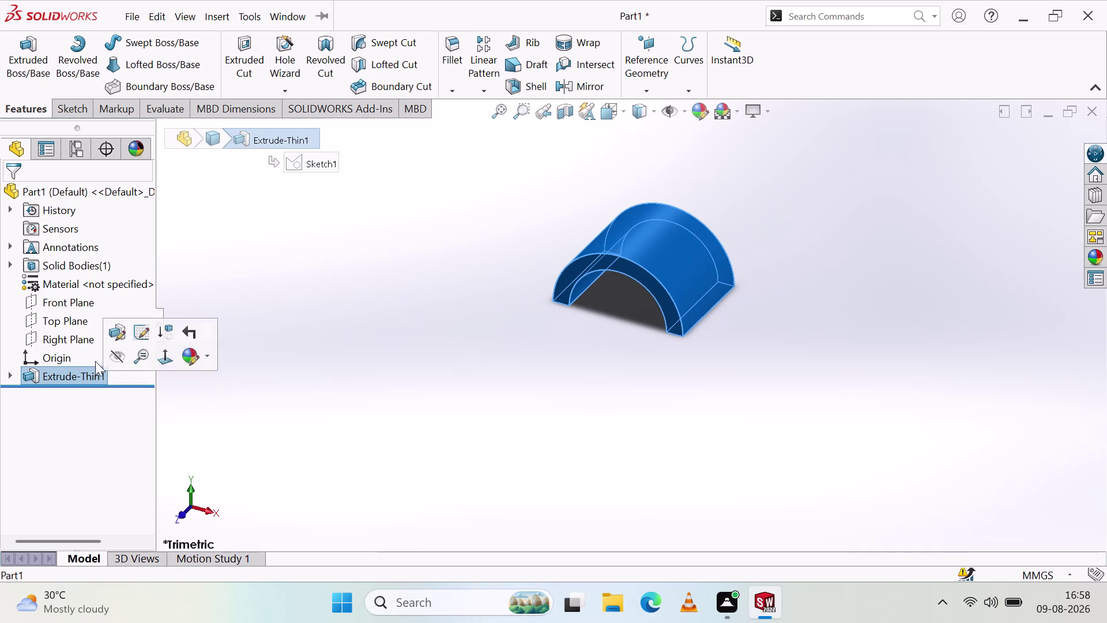
click(120, 328)
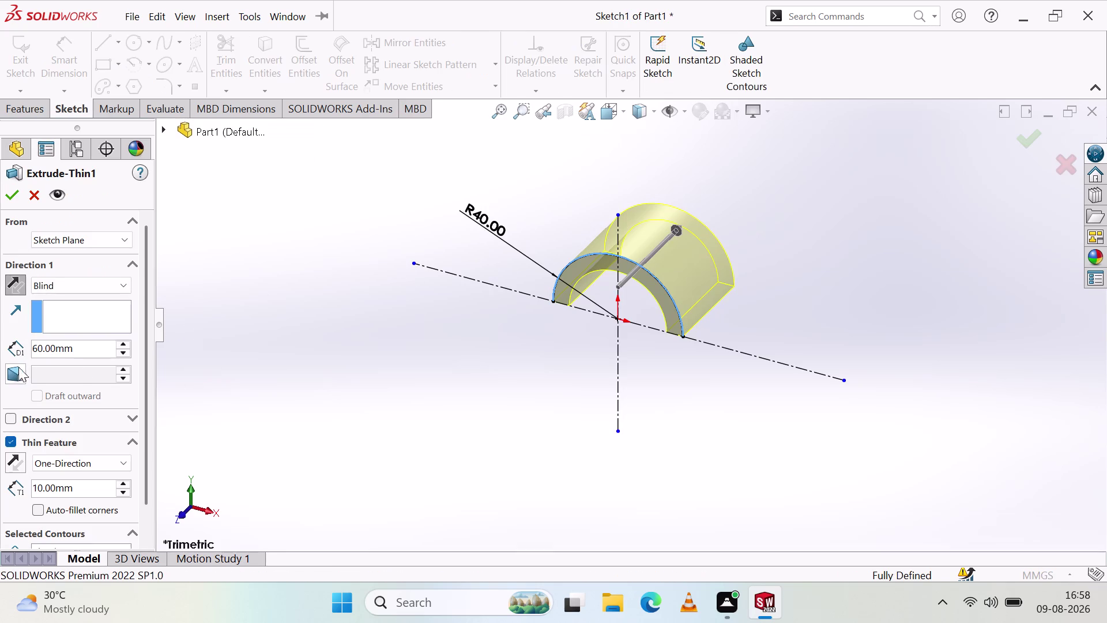
click(126, 355)
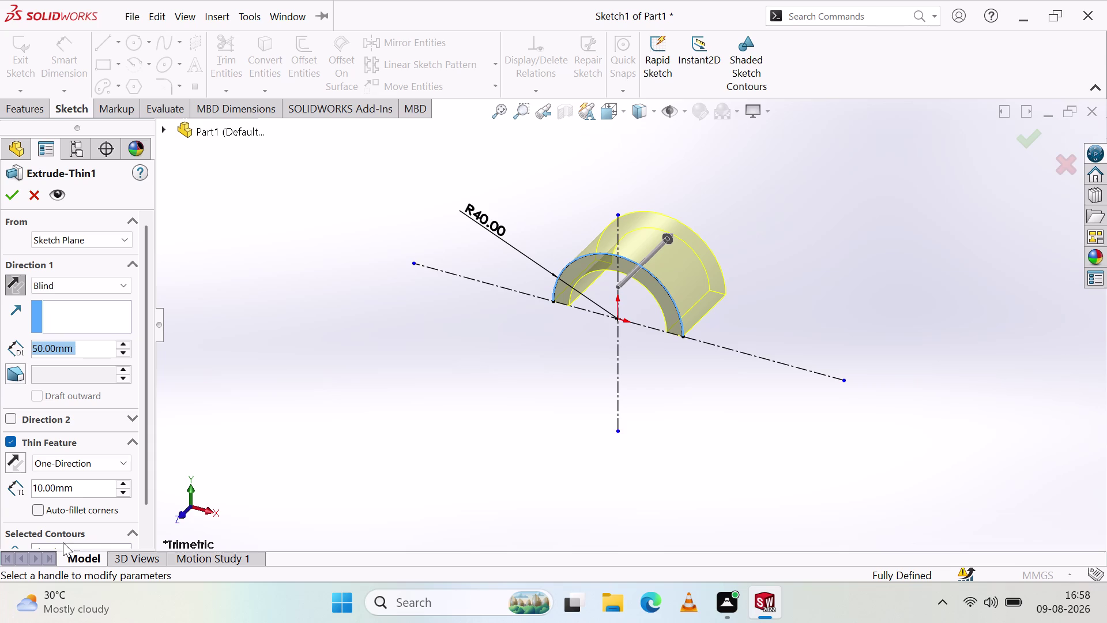
click(7, 198)
click(378, 368)
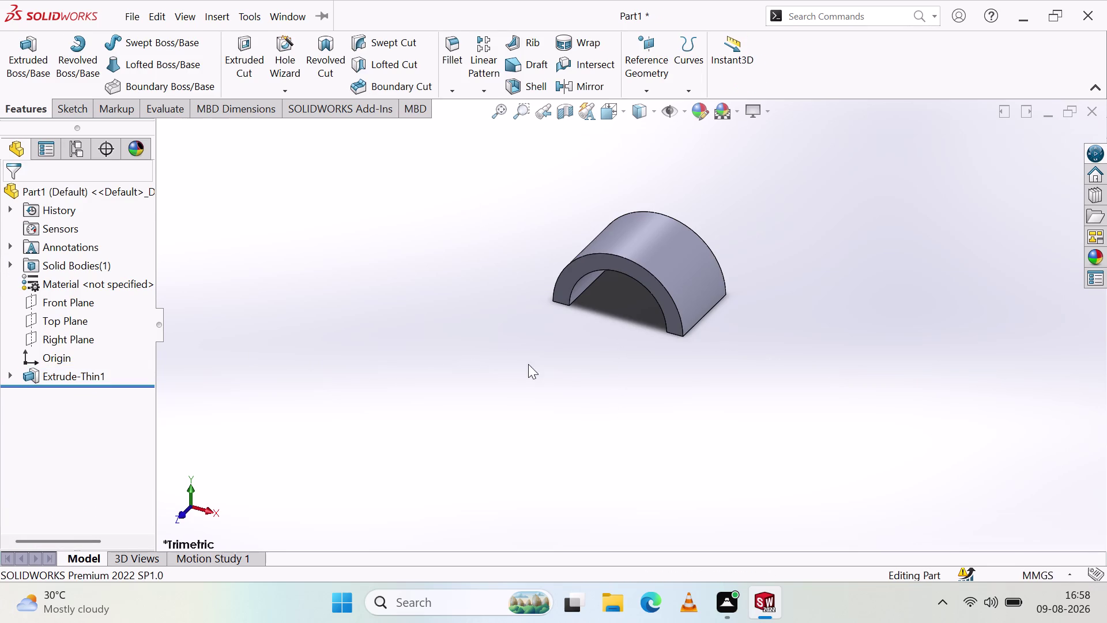
Orbit the 50 mm arch, then view it straight on from the Front.
middle_drag(559, 352, 590, 270)
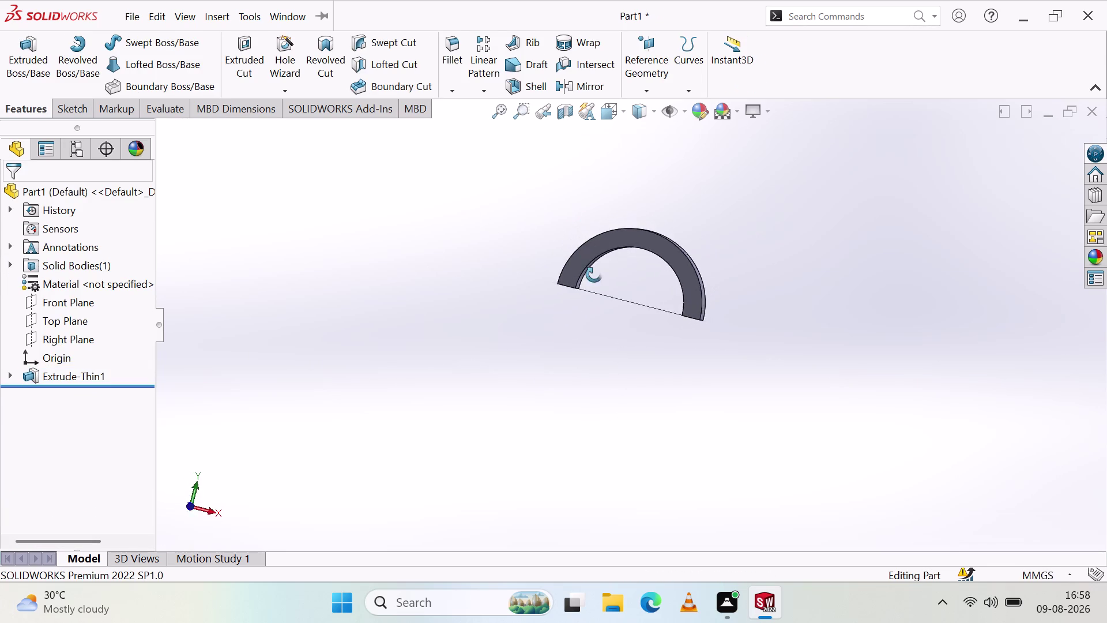
middle_drag(590, 270, 612, 293)
click(214, 510)
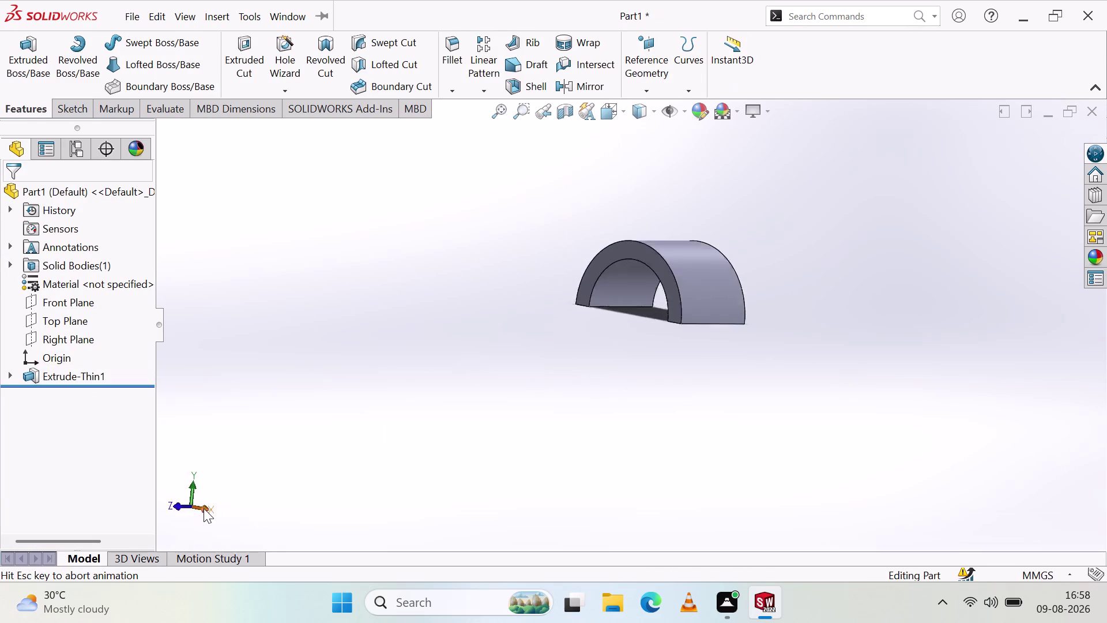
click(170, 504)
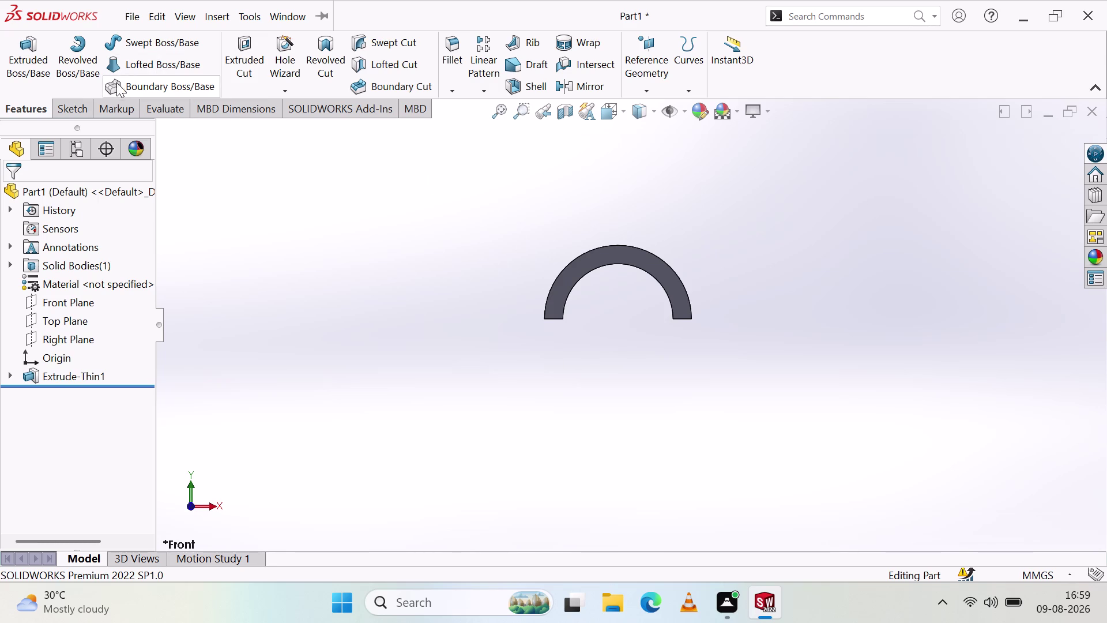
click(83, 101)
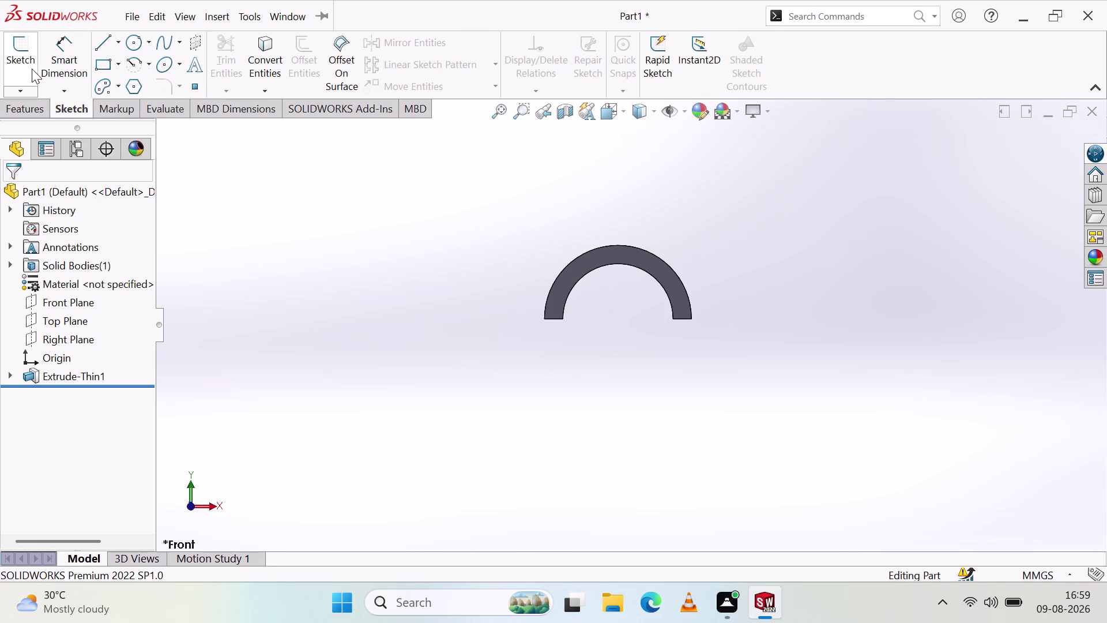
Start Sketch2 on the Front Plane.
click(29, 69)
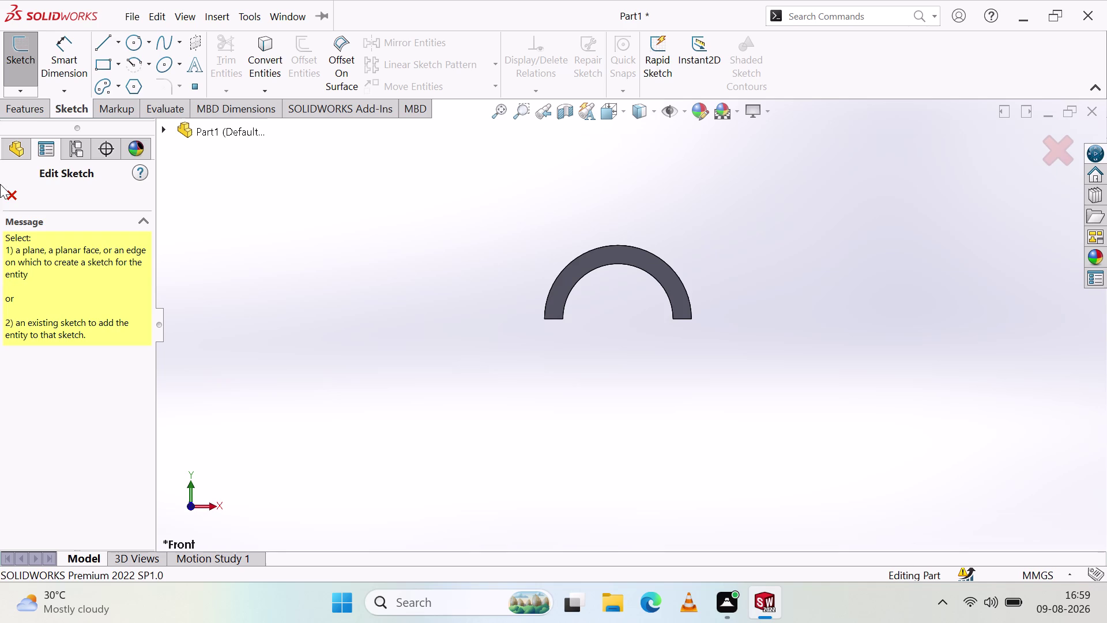
click(8, 199)
click(97, 68)
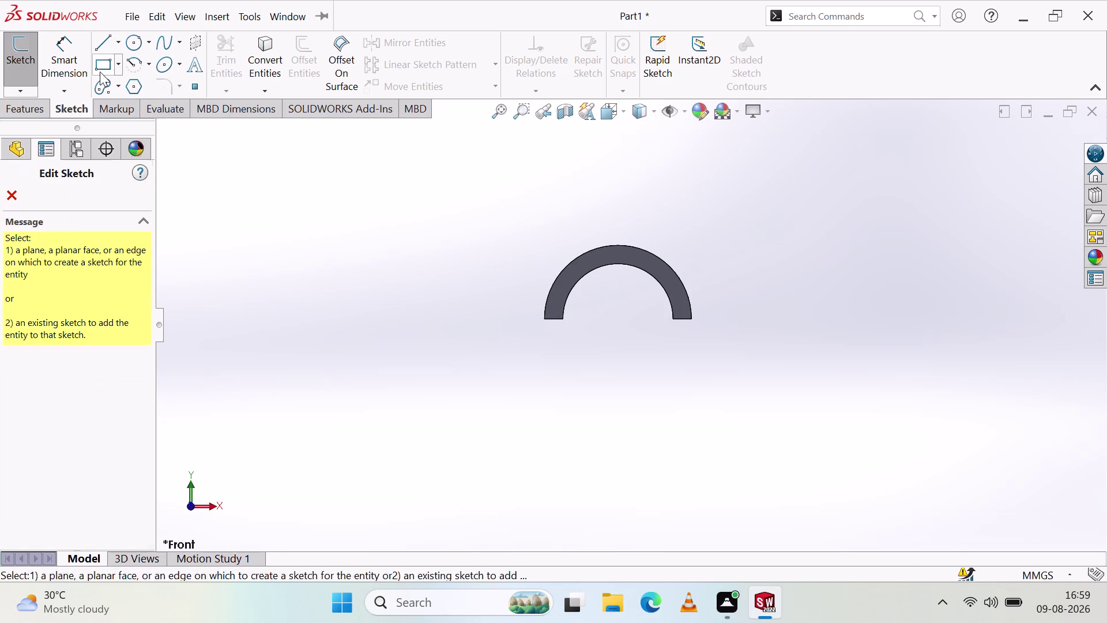
click(594, 135)
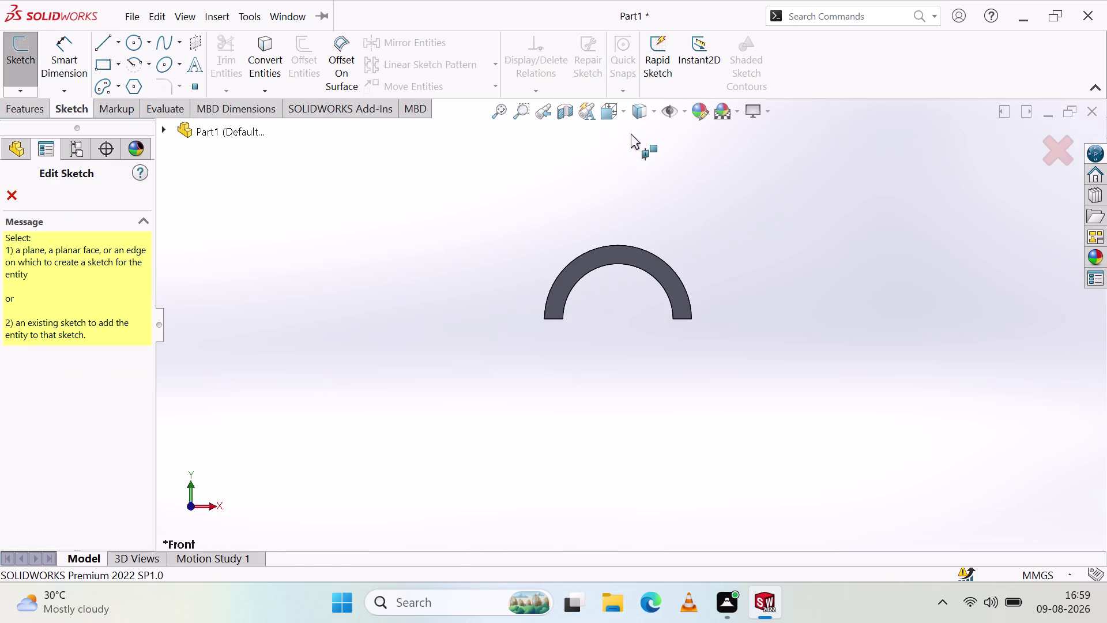
click(612, 253)
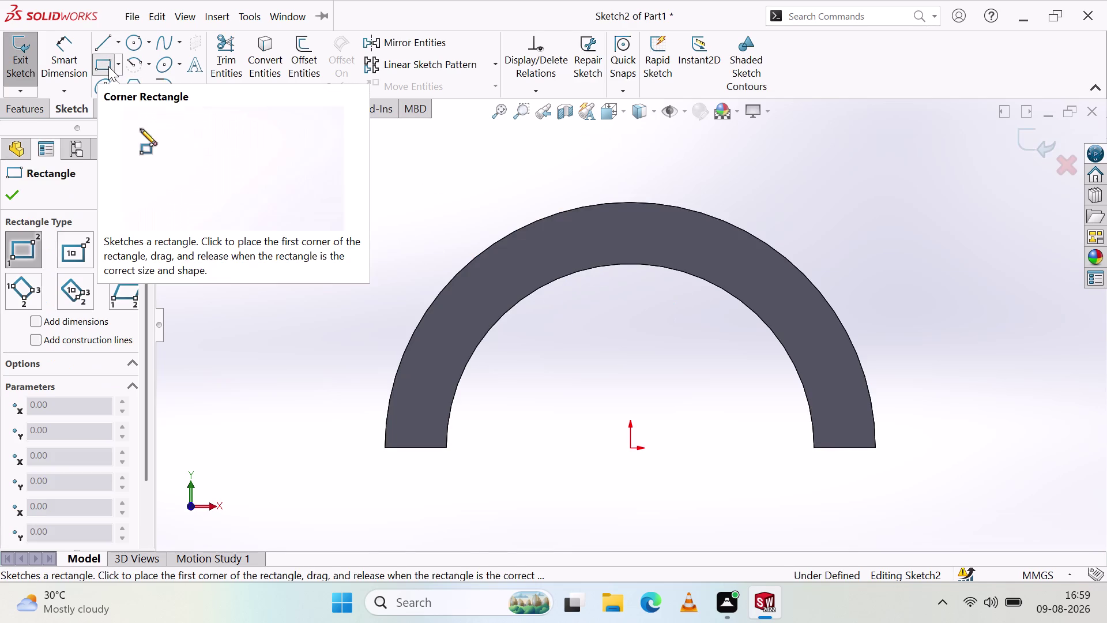
Draw a corner rectangle just above the top of the arch.
click(108, 67)
scroll(up, 3)
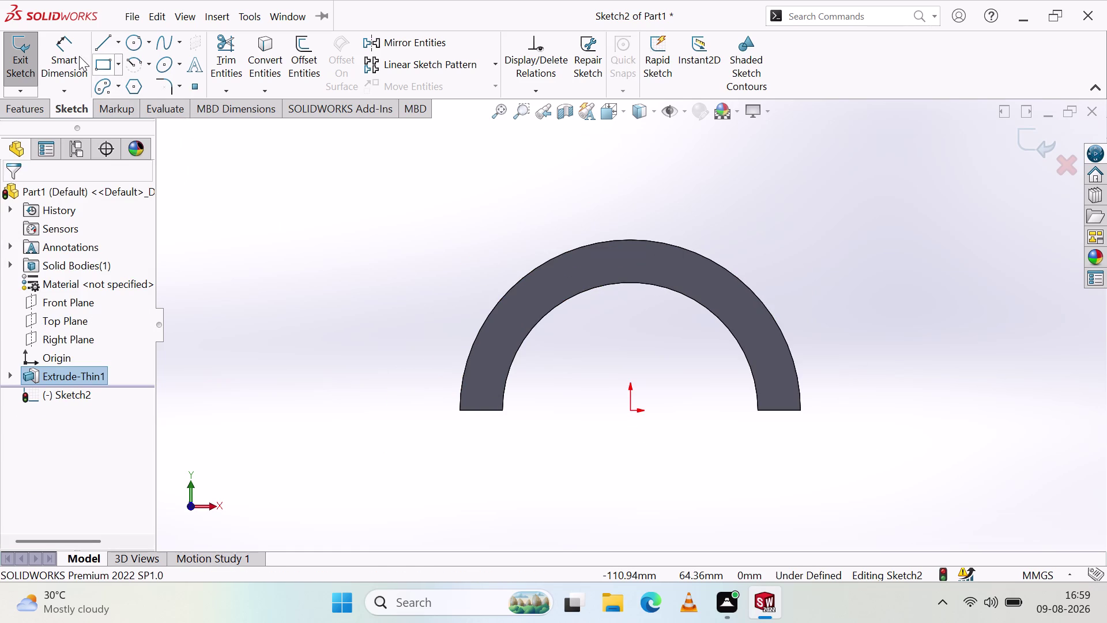
click(98, 61)
click(598, 132)
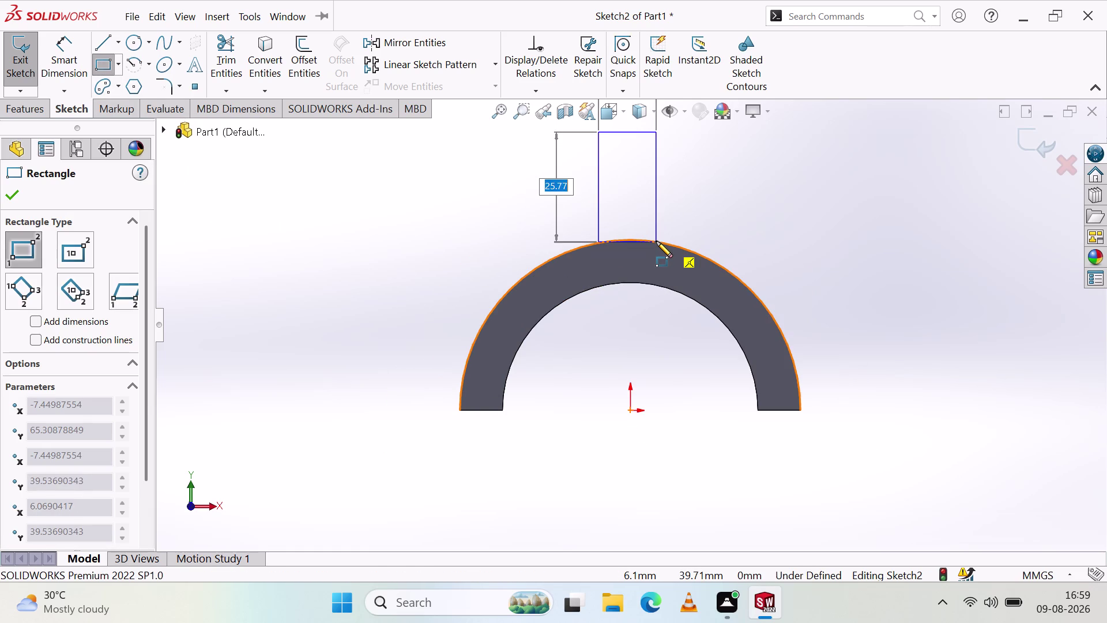
scroll(up, 3)
scroll(up, 3)
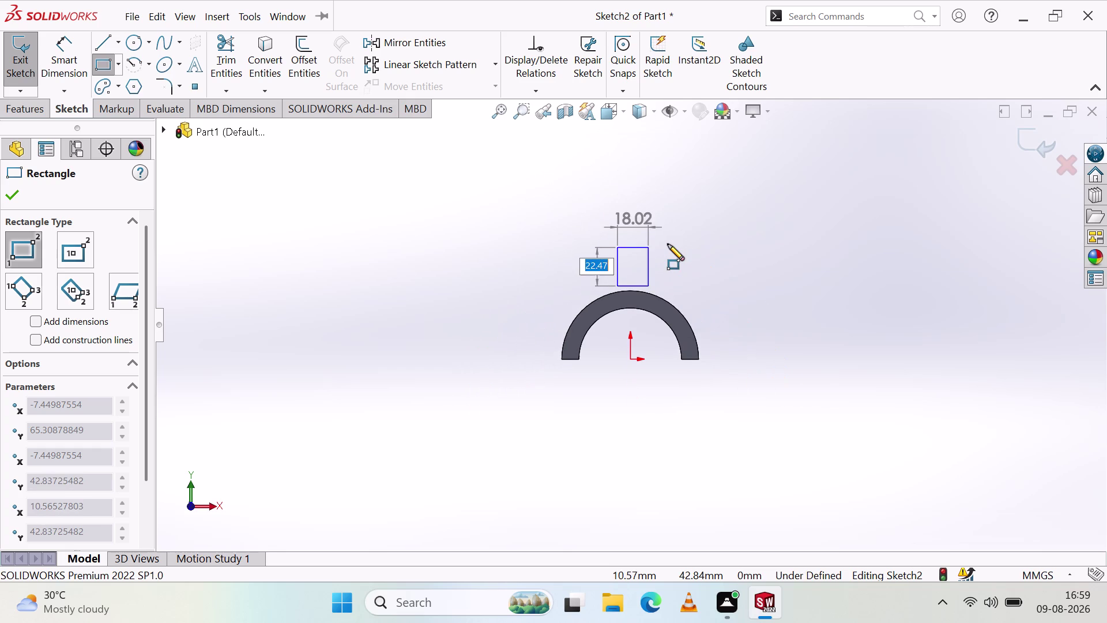
key(Escape)
click(104, 61)
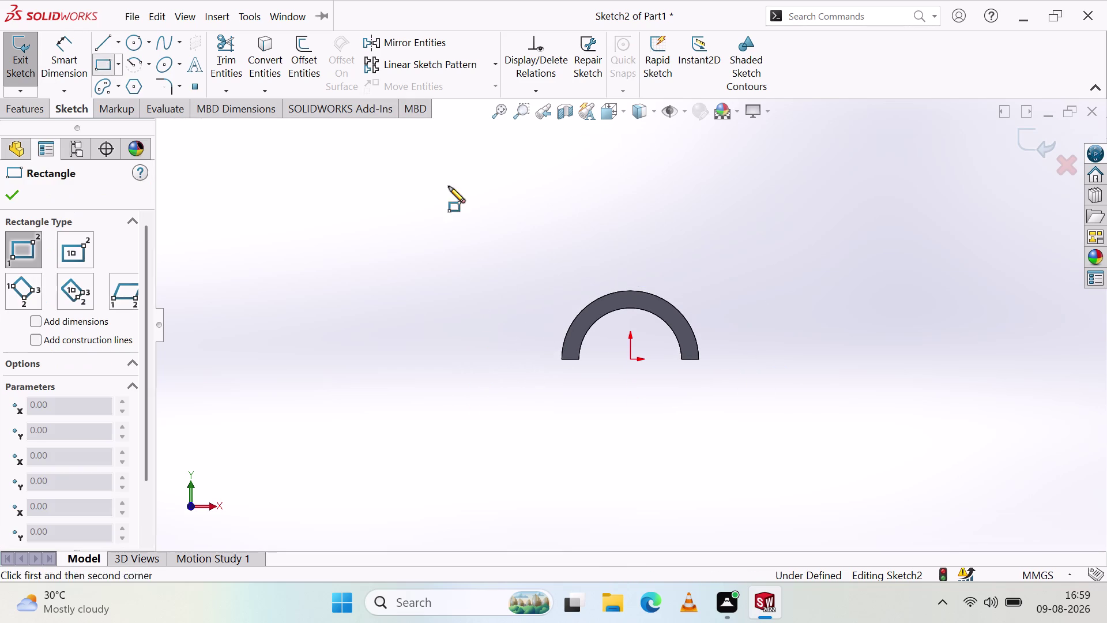
click(571, 164)
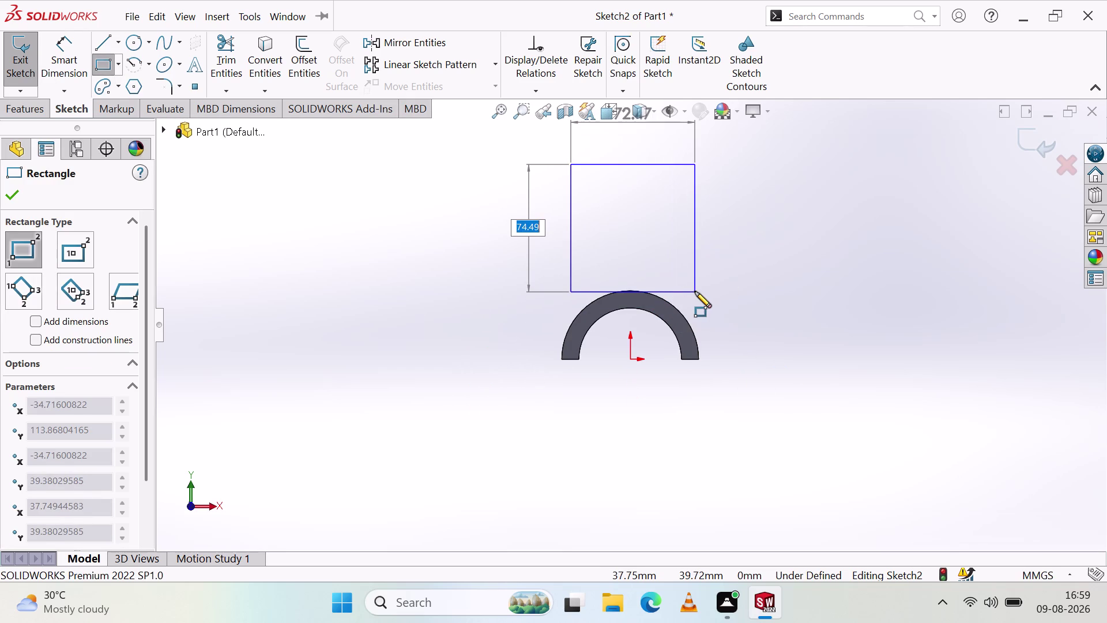
click(694, 291)
key(Escape)
key(Escape)
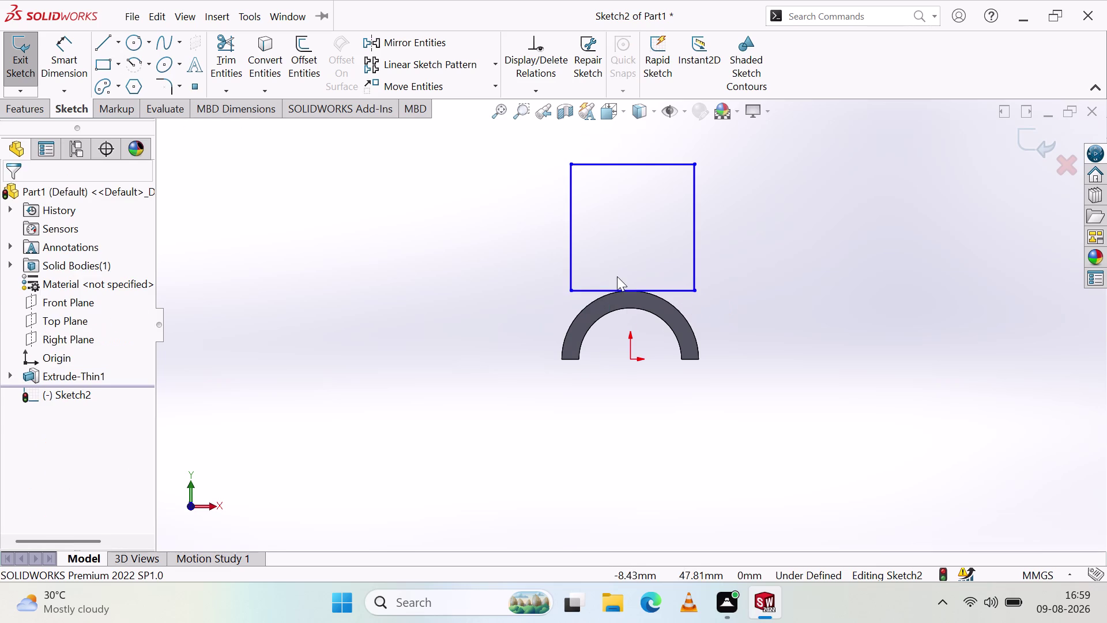